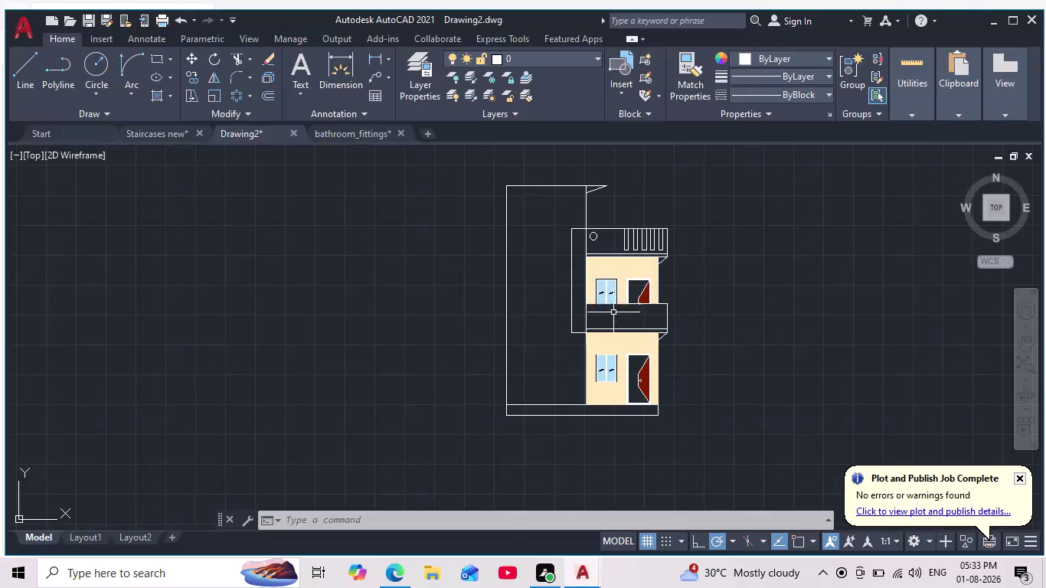
Pan and zoom around the elevation to focus on the first-floor balcony slab.
scroll(up, 3)
scroll(down, 3)
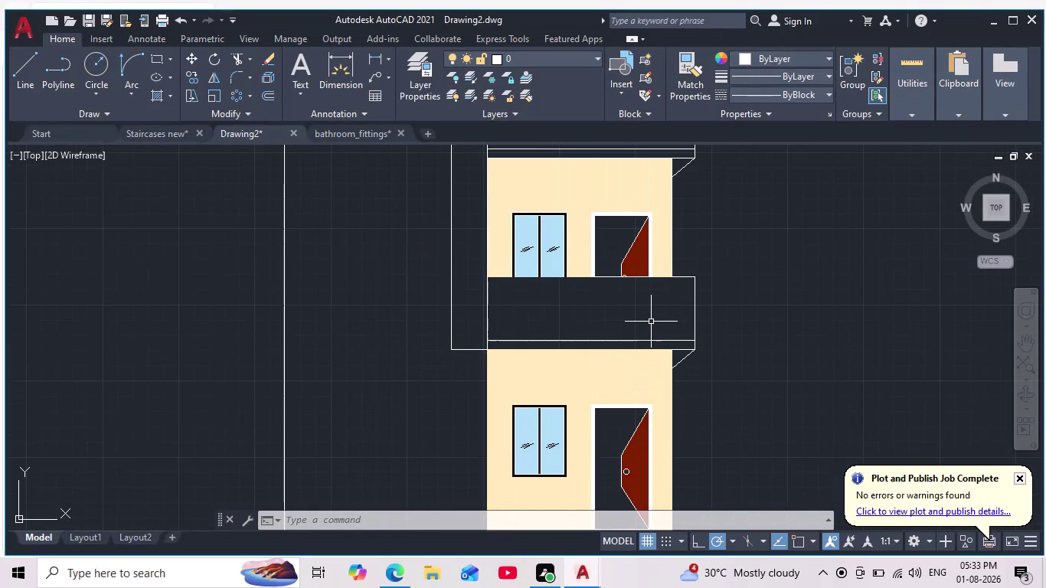
scroll(down, 3)
scroll(up, 3)
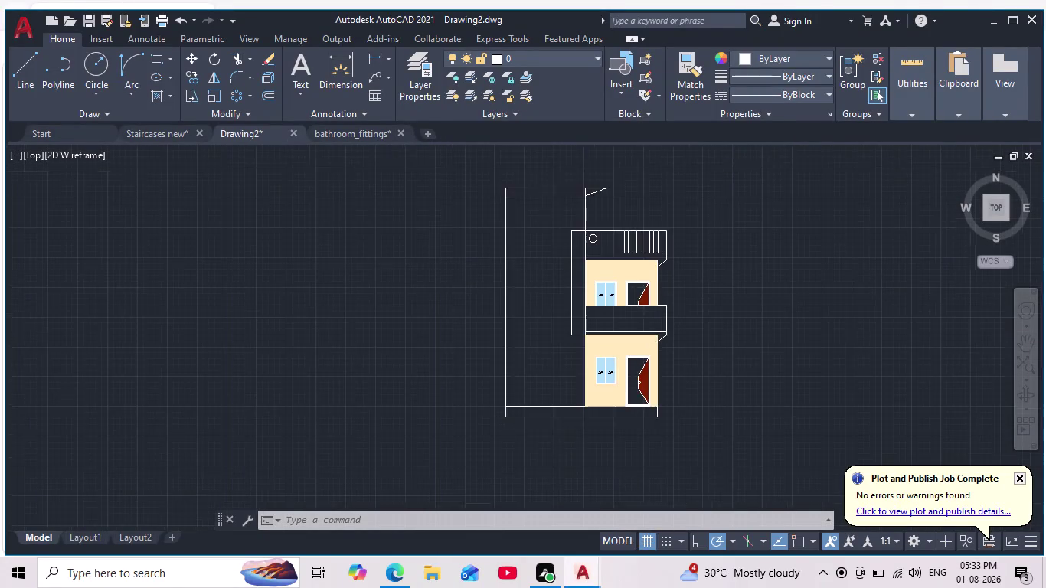
scroll(up, 3)
middle_drag(646, 322, 646, 338)
scroll(down, 3)
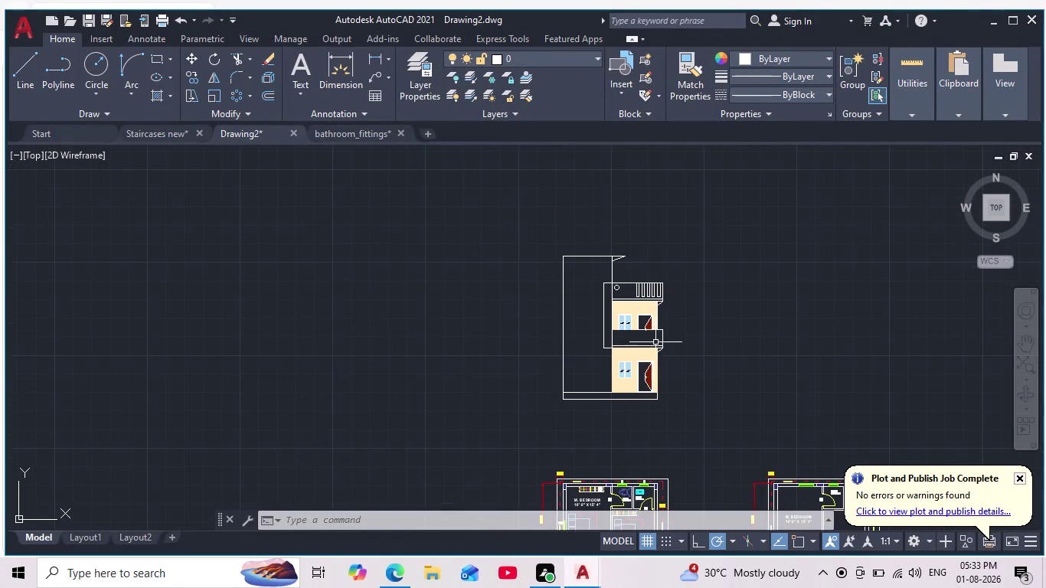
scroll(up, 3)
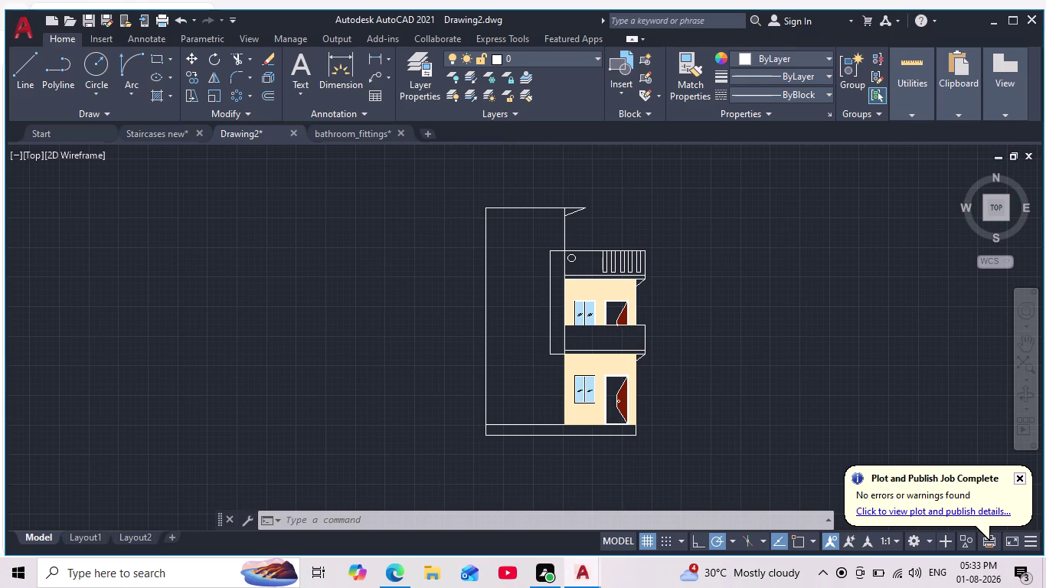
scroll(down, 3)
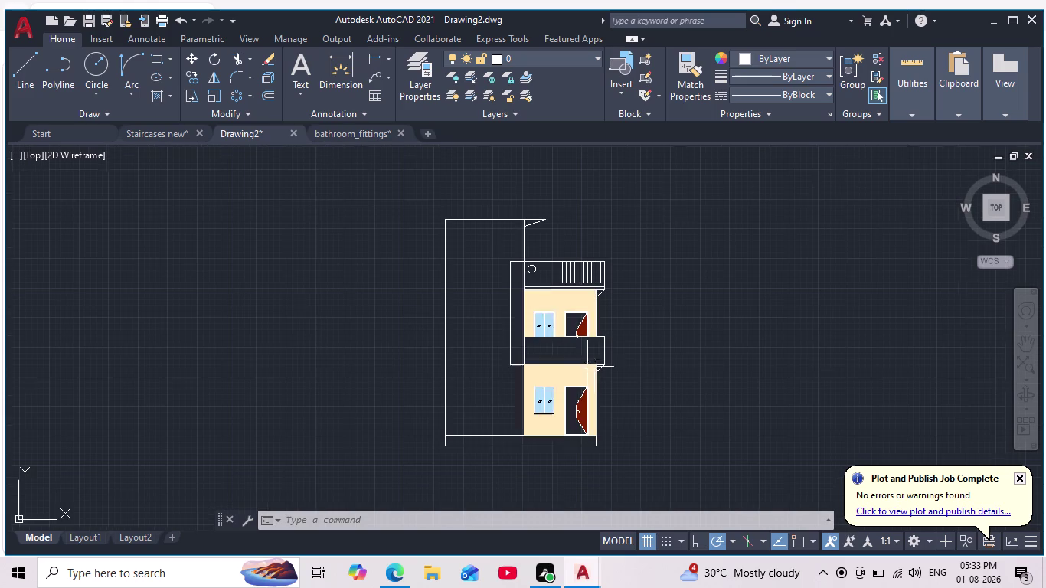
scroll(up, 3)
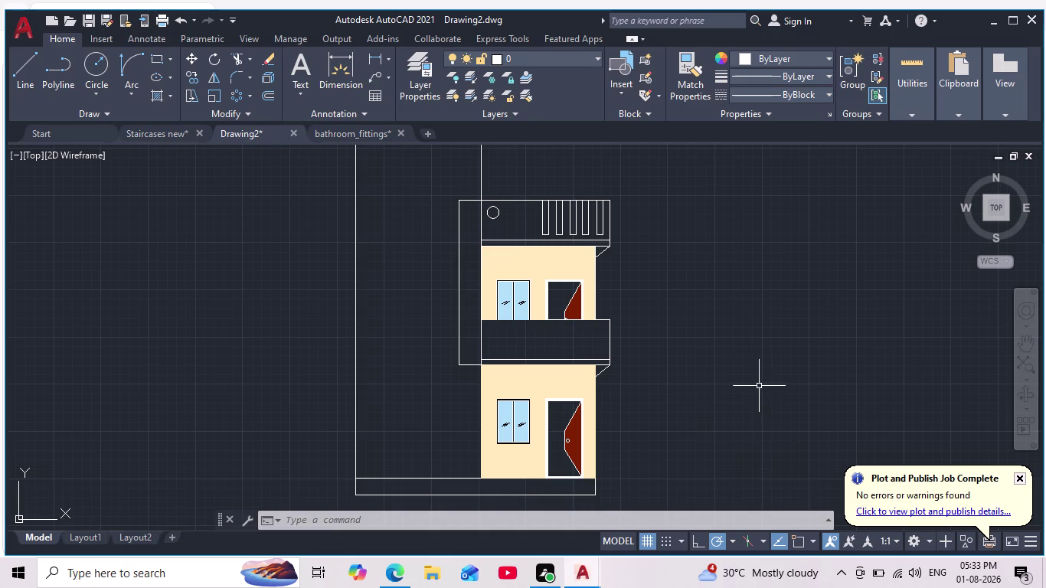
scroll(up, 3)
scroll(down, 3)
scroll(down, 3)
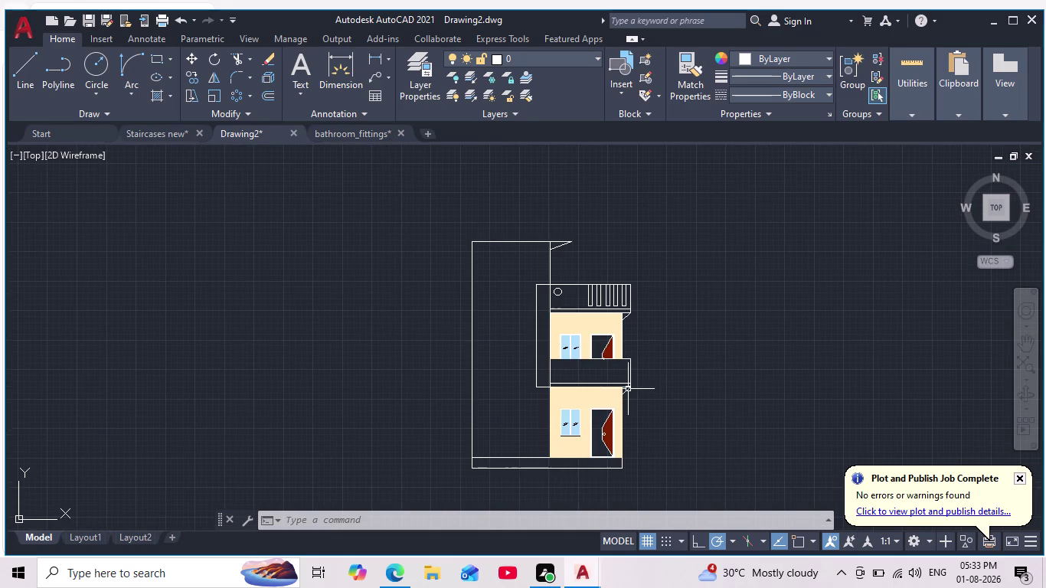
text(`)
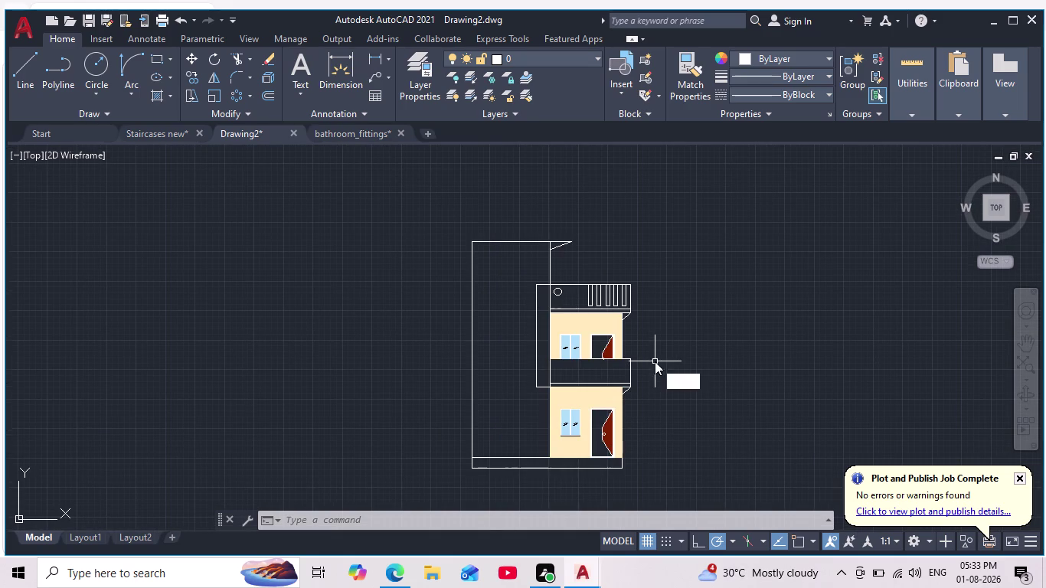
text(````)
middle_click(660, 363)
scroll(down, 3)
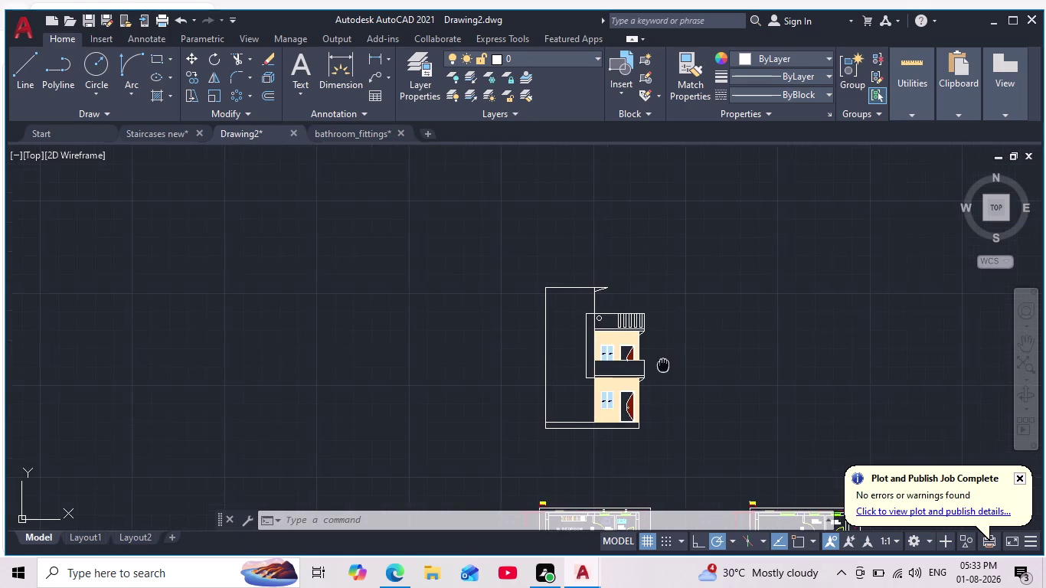
scroll(up, 3)
middle_drag(664, 373, 708, 345)
scroll(up, 3)
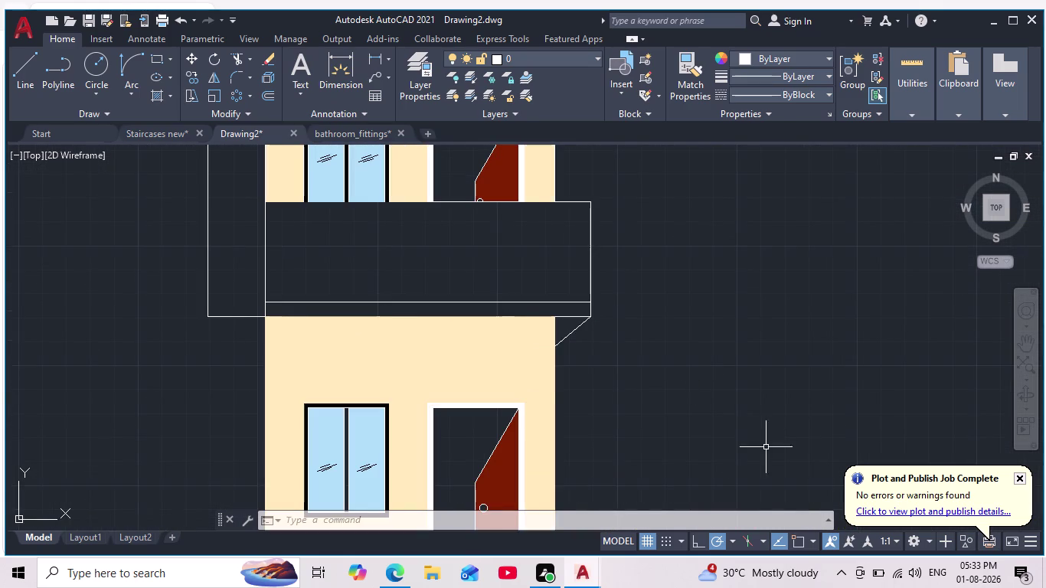
scroll(down, 3)
middle_drag(682, 352, 703, 403)
scroll(up, 3)
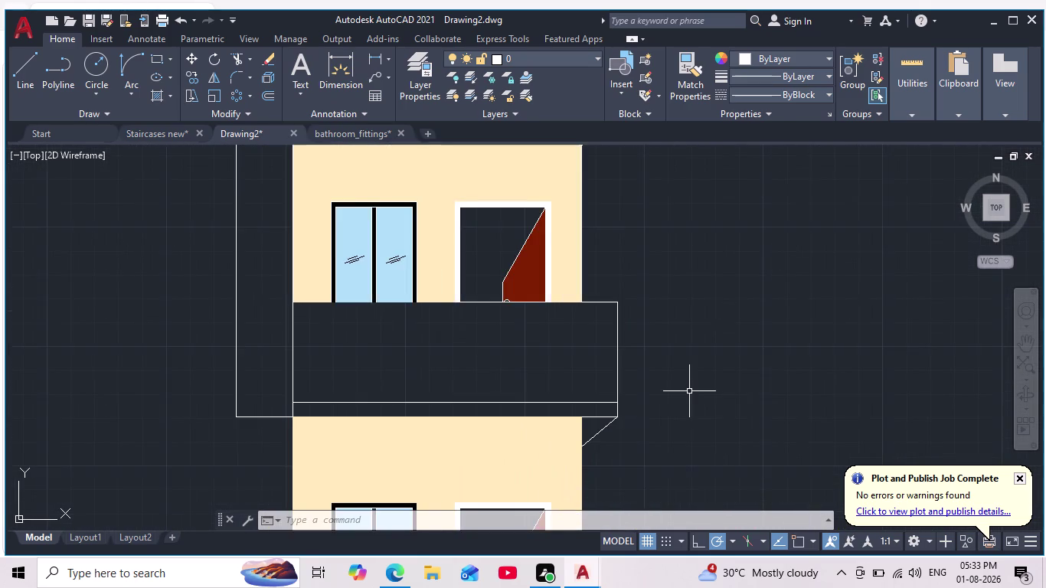
middle_drag(693, 391, 737, 395)
scroll(down, 3)
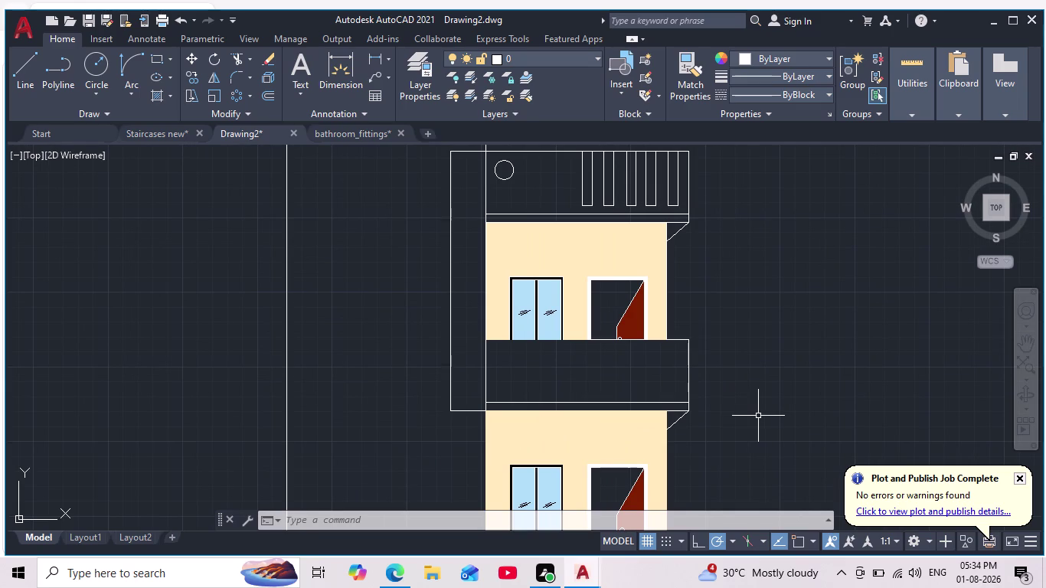
scroll(down, 3)
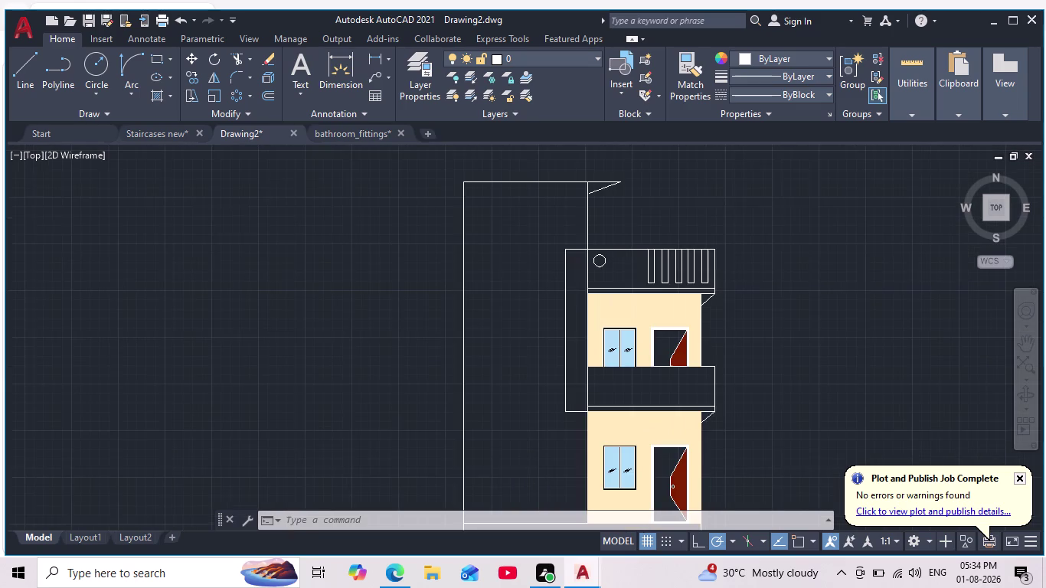
scroll(up, 3)
middle_click(736, 382)
scroll(down, 3)
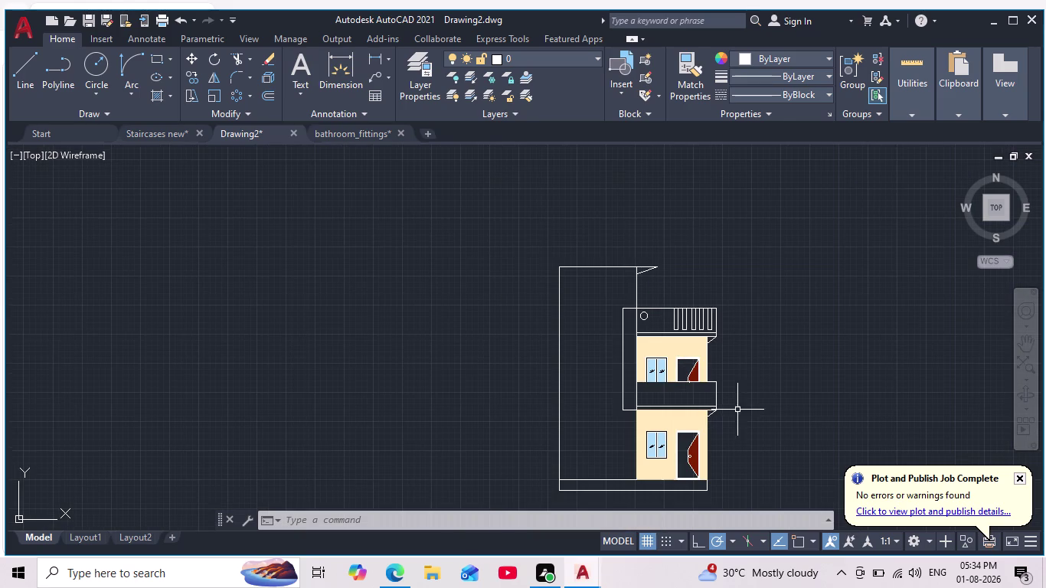
scroll(up, 3)
scroll(down, 3)
scroll(up, 3)
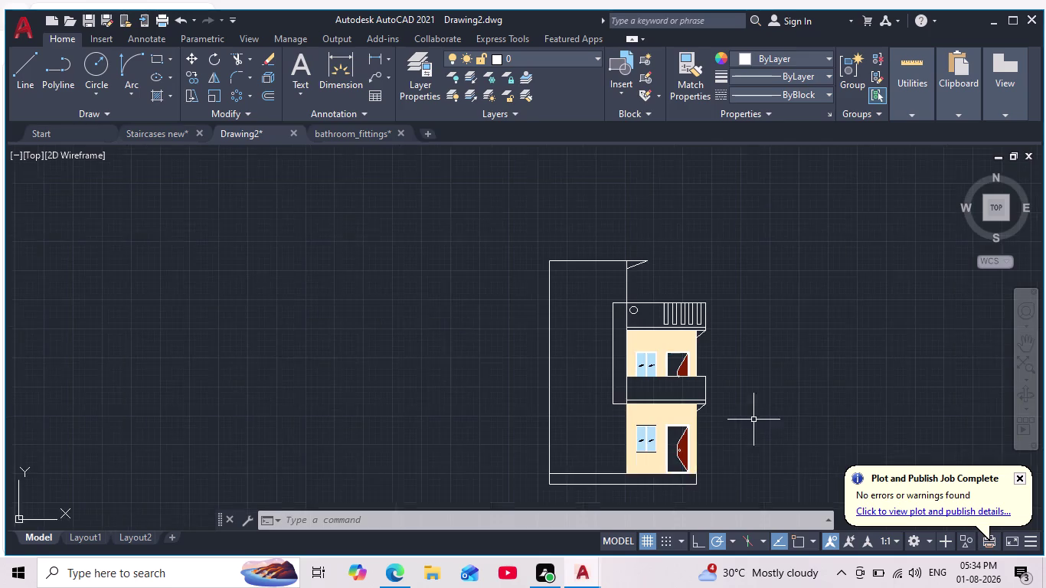
middle_drag(751, 418, 727, 368)
scroll(up, 3)
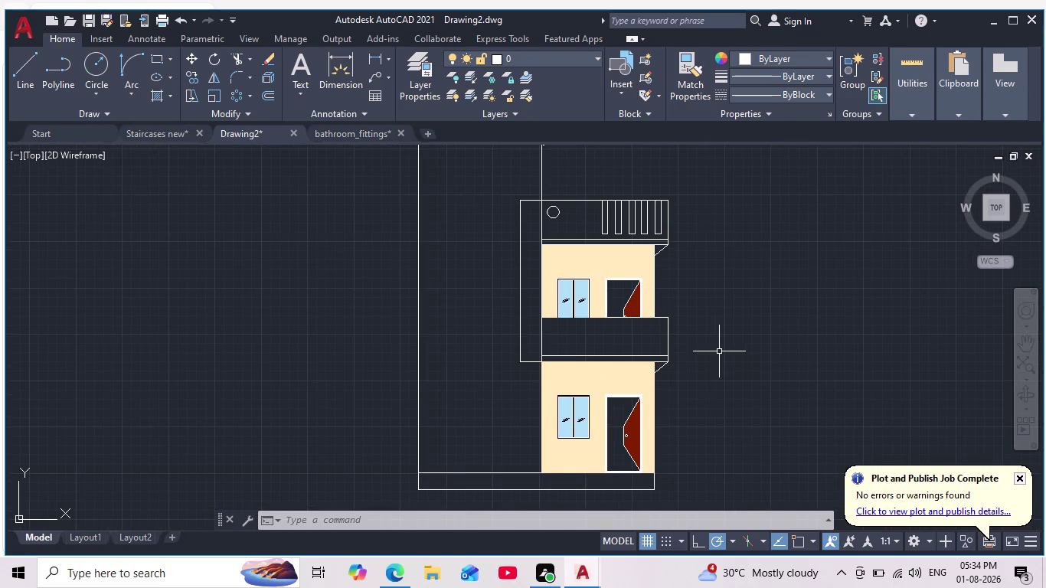
Start a solid hatch and try light green, then light blue 173,221,247 as its colour.
key(h)
key(Return)
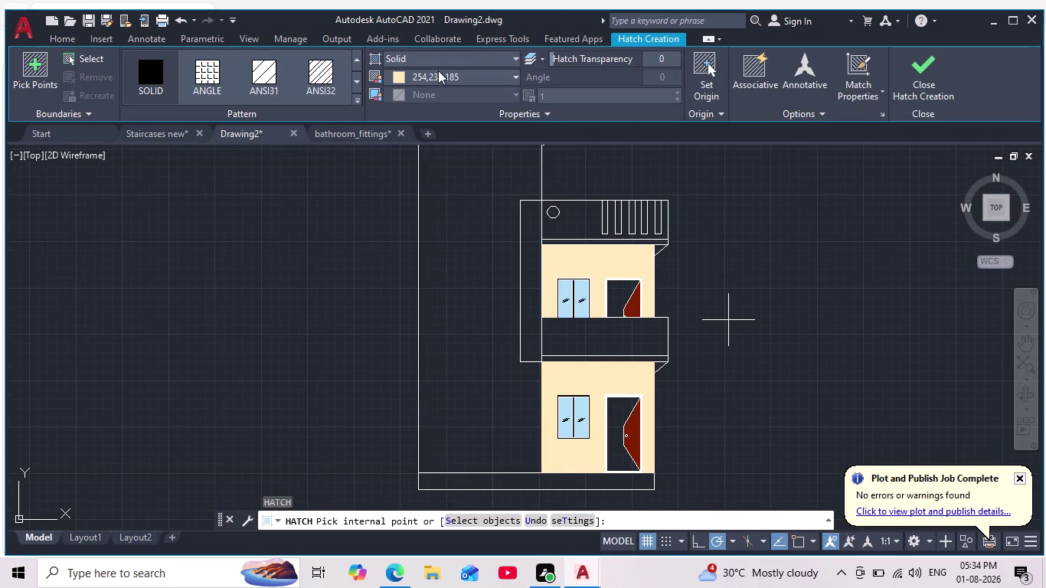
click(406, 79)
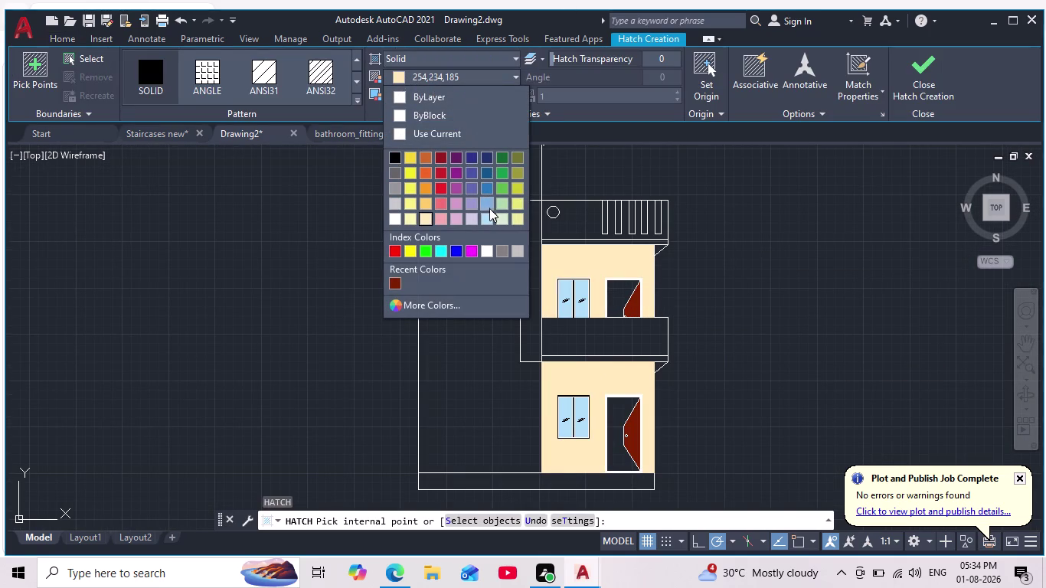
click(501, 204)
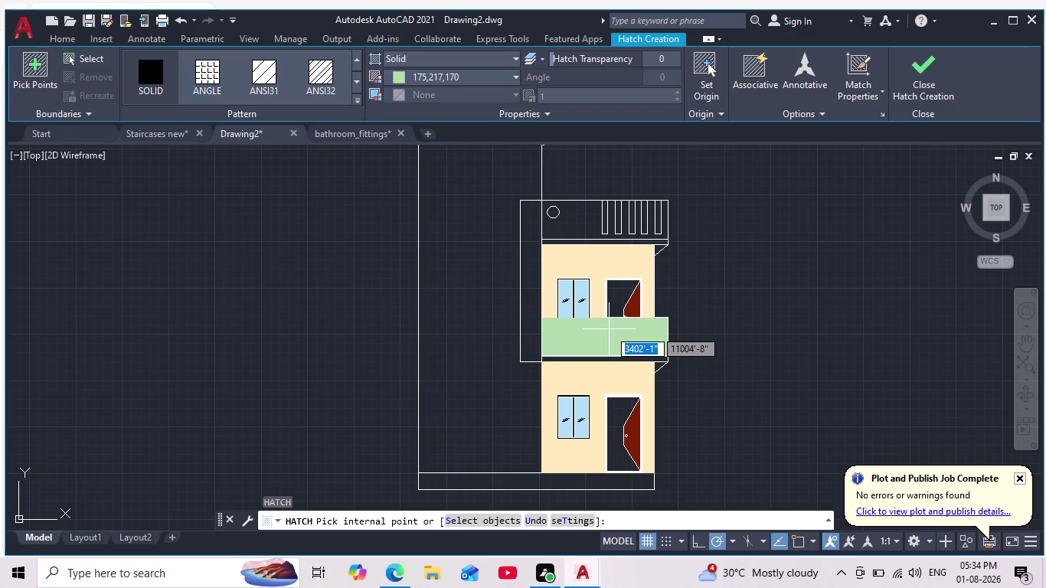
click(398, 76)
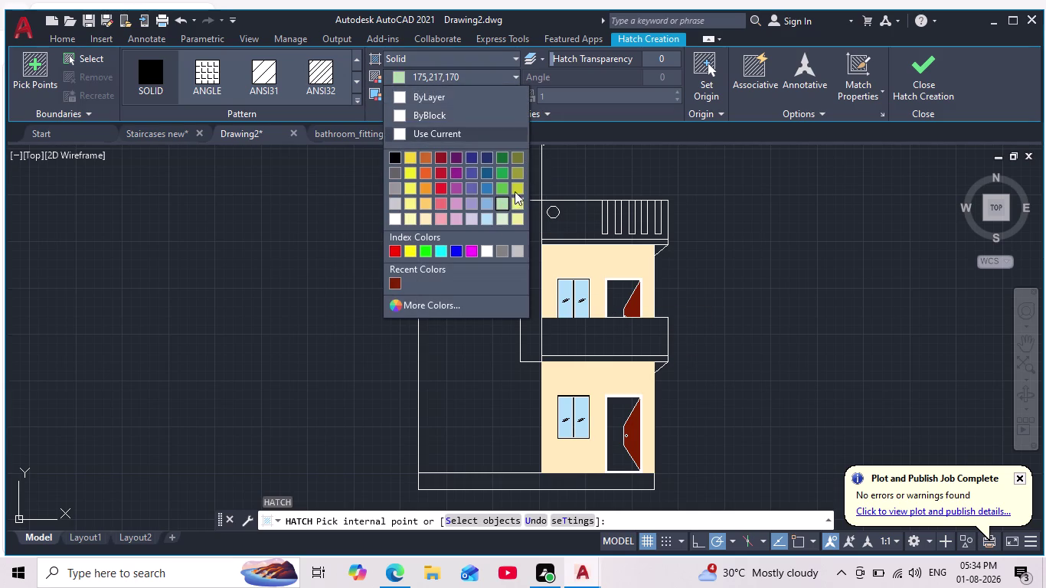
click(488, 221)
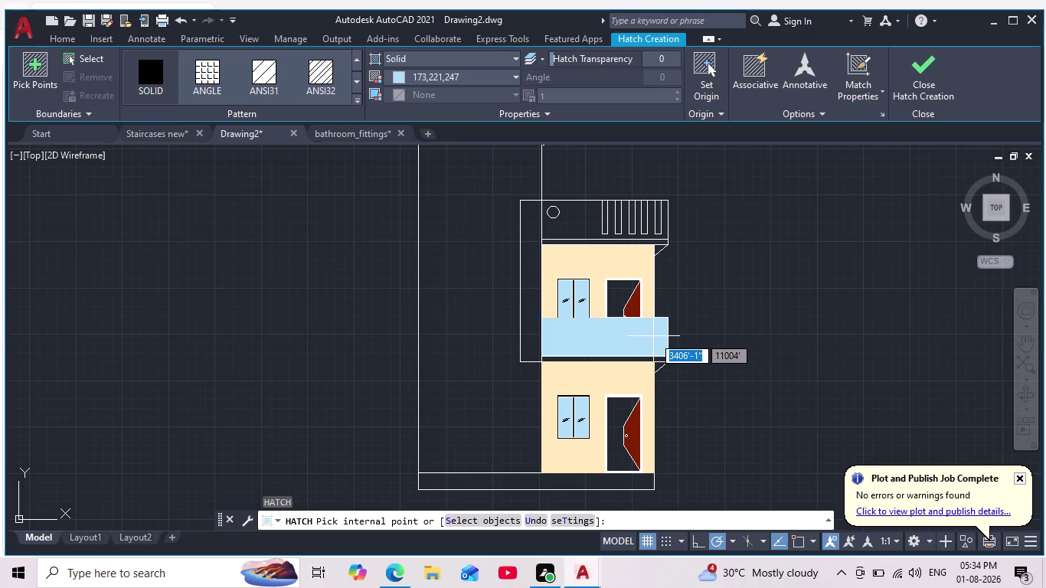
scroll(up, 3)
scroll(down, 3)
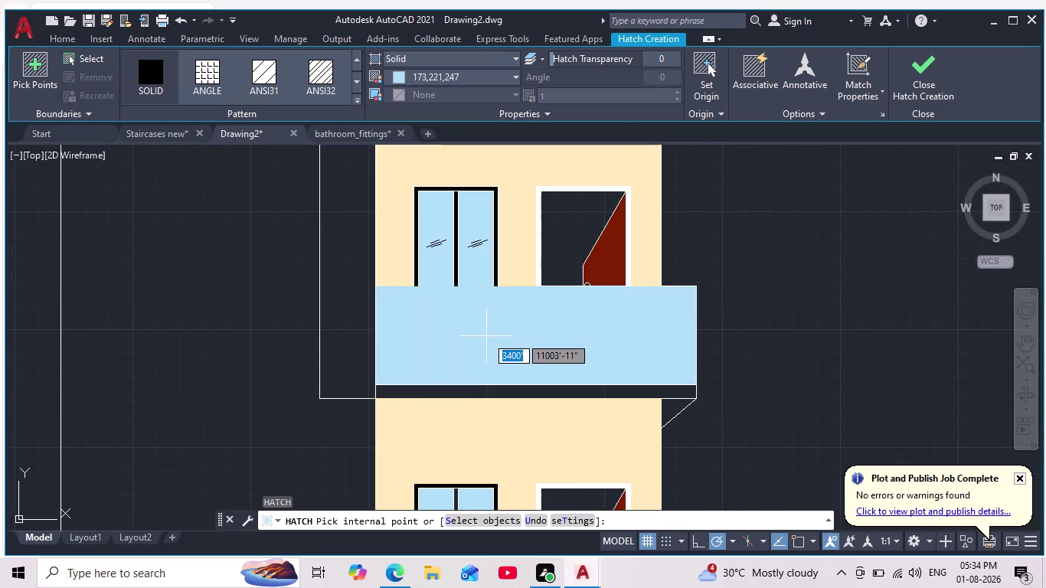
scroll(down, 3)
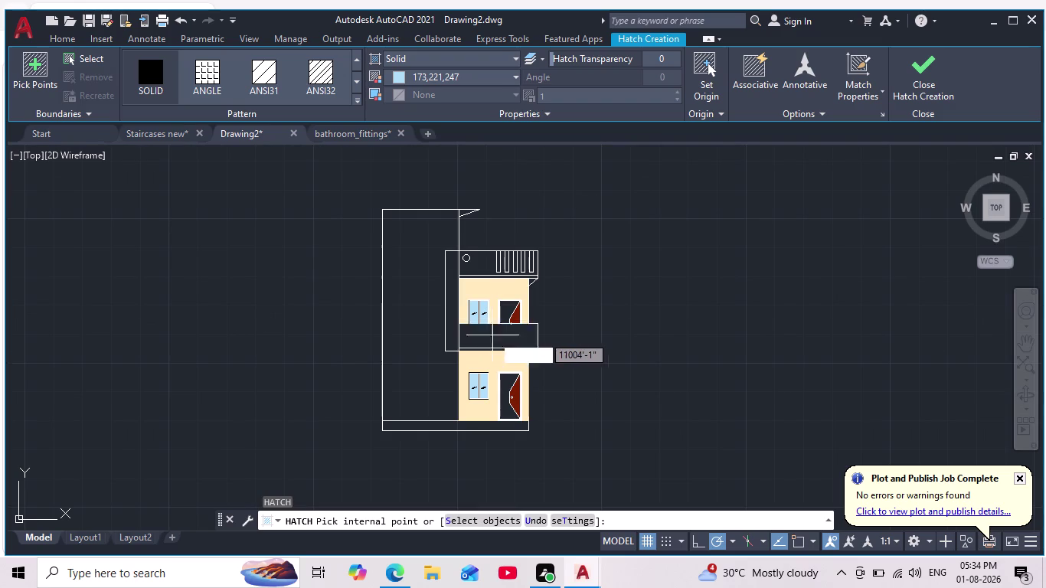
scroll(up, 3)
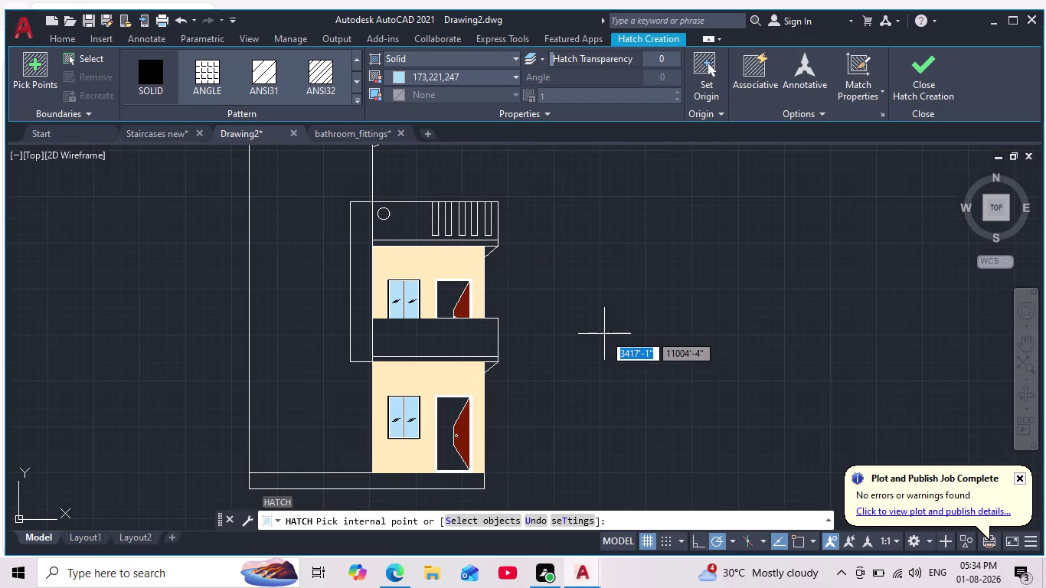
scroll(down, 3)
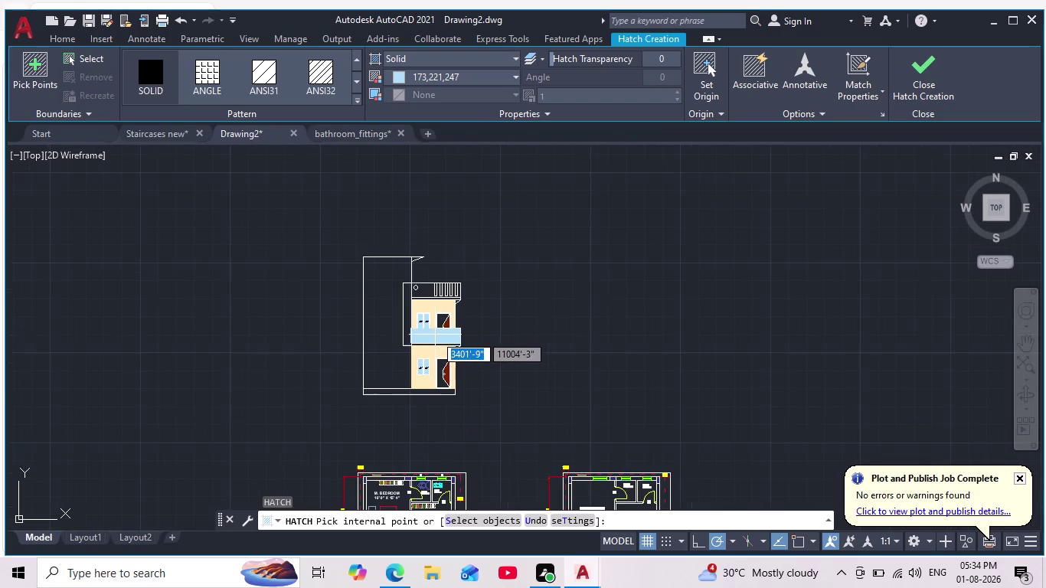
scroll(up, 3)
scroll(down, 3)
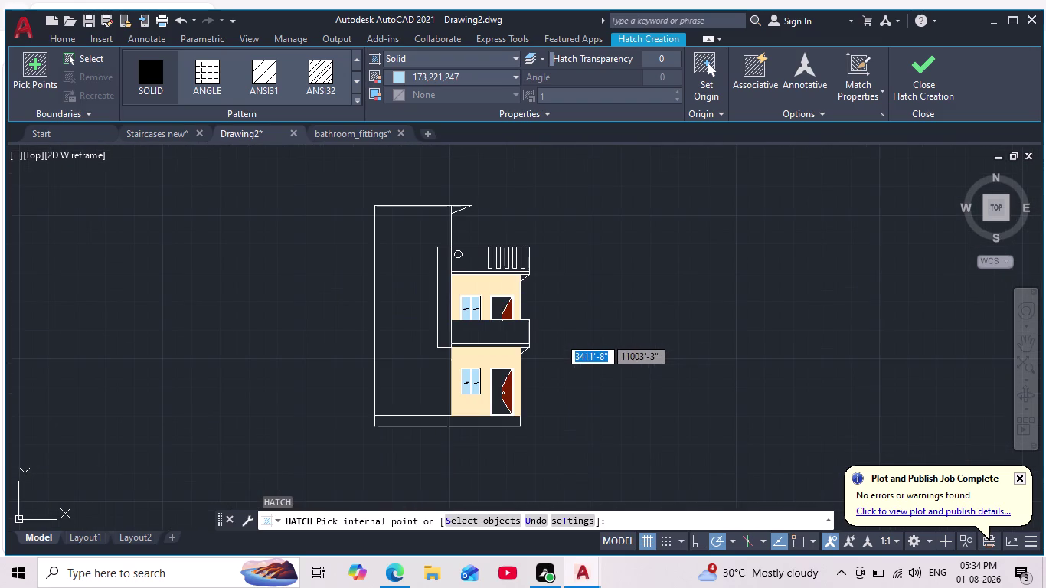
middle_drag(559, 337, 589, 393)
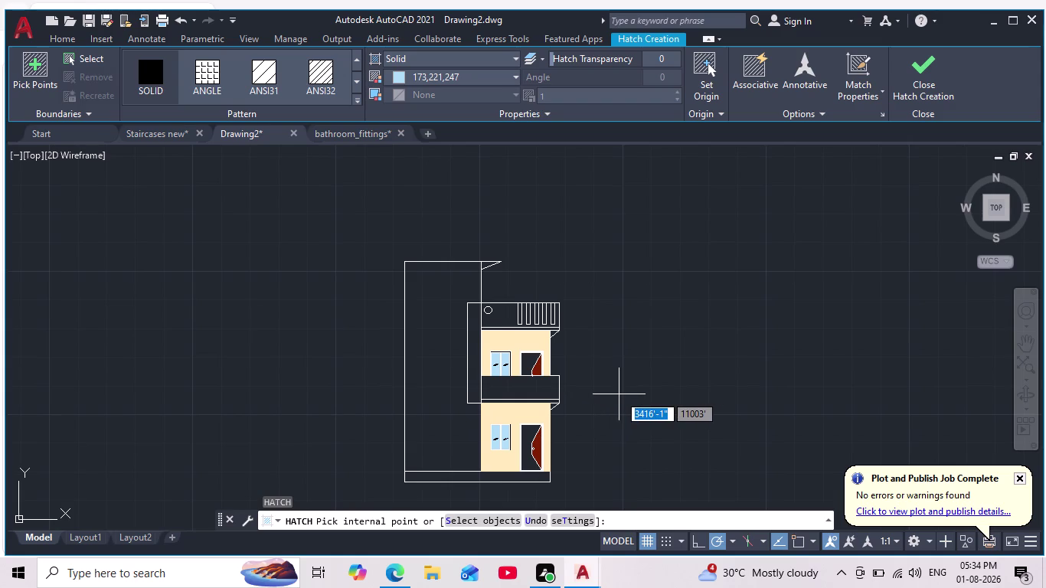
Cancel the pending light-blue hatch before anything is filled.
key(Escape)
scroll(up, 3)
scroll(down, 3)
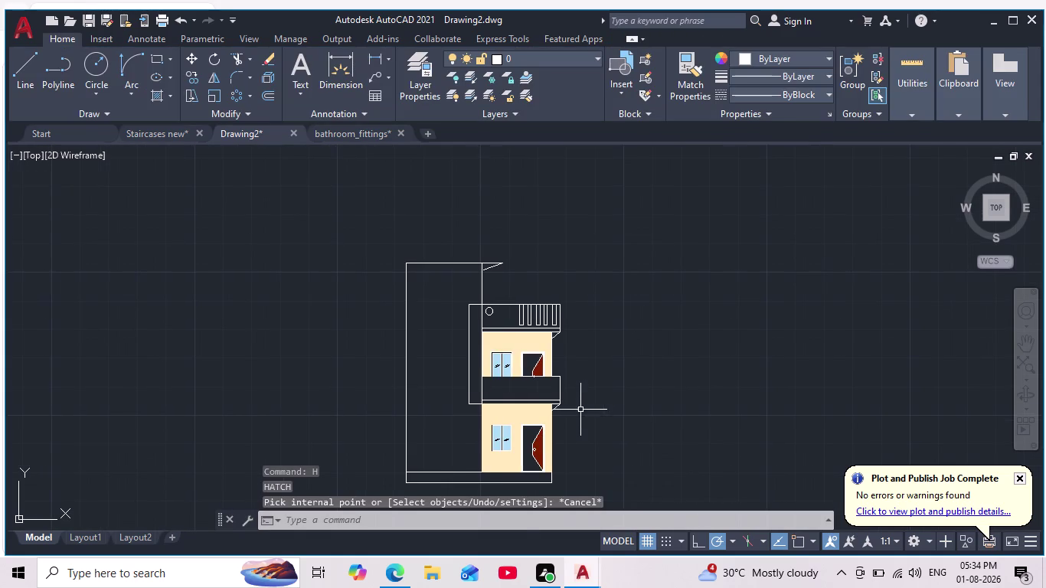
scroll(up, 3)
Restart the hatch and set its colour to light grey 199,200,202.
key(h)
key(Return)
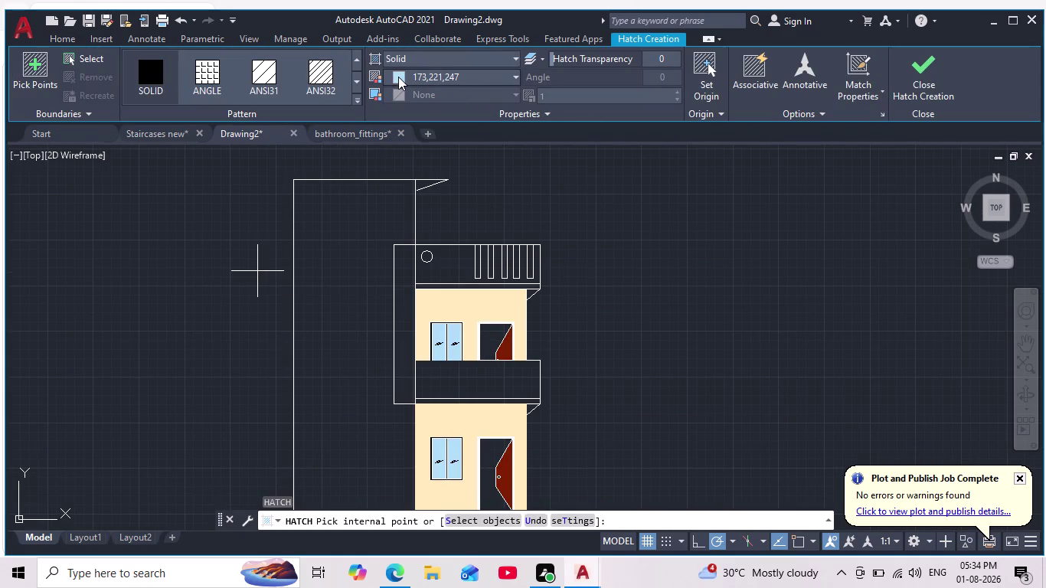
click(399, 77)
click(499, 247)
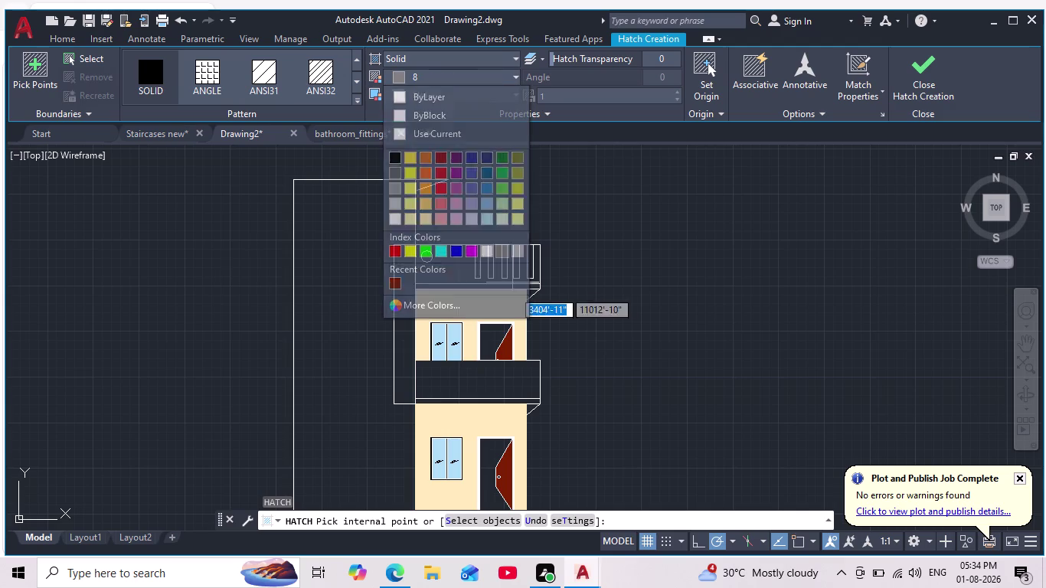
scroll(down, 3)
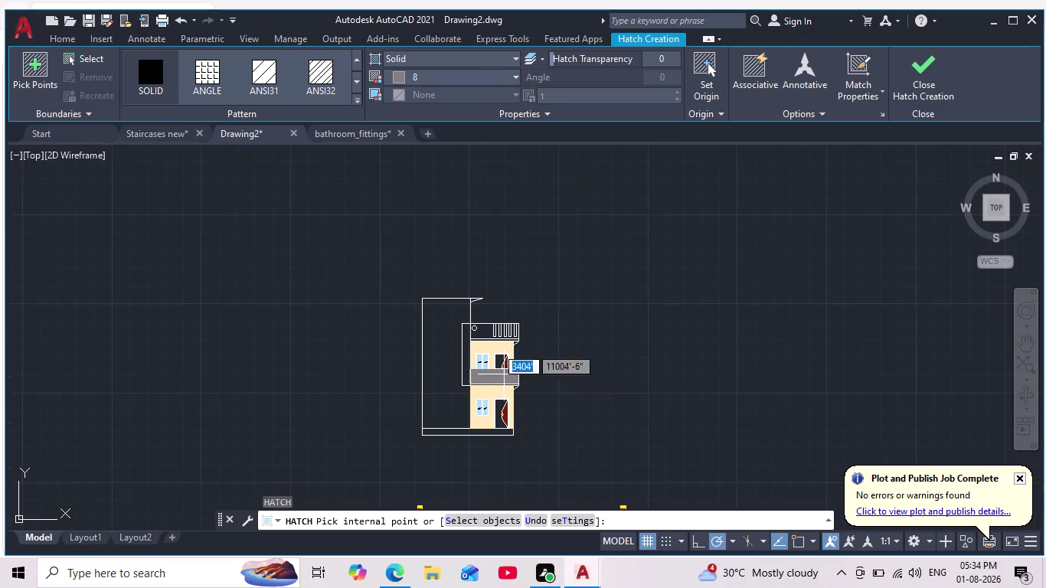
click(404, 71)
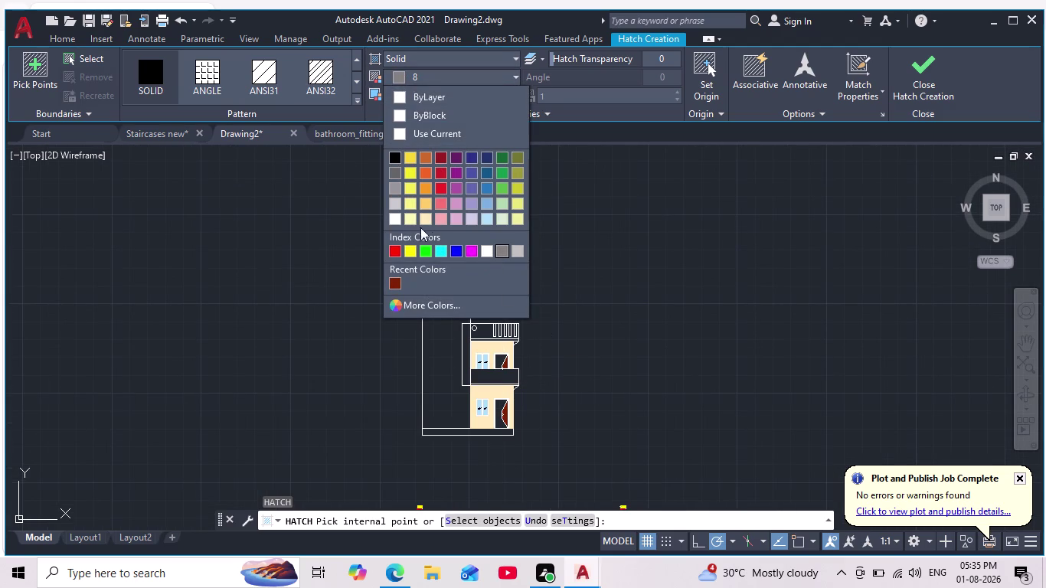
click(390, 200)
scroll(up, 3)
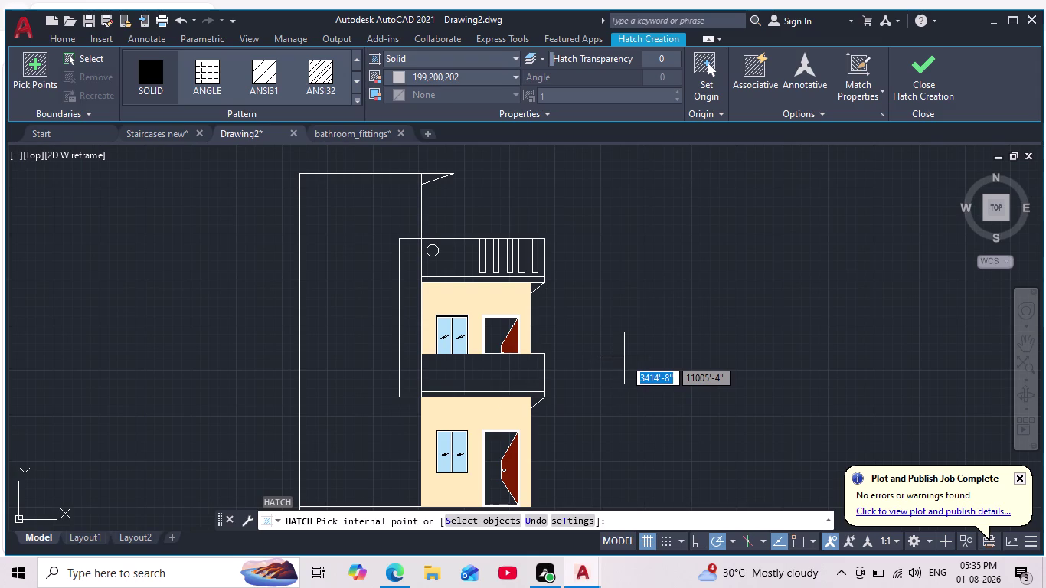
scroll(down, 3)
Cancel the grey hatch without filling anything and shift the view.
key(Escape)
key(Escape)
scroll(up, 3)
middle_drag(600, 380, 617, 384)
scroll(up, 3)
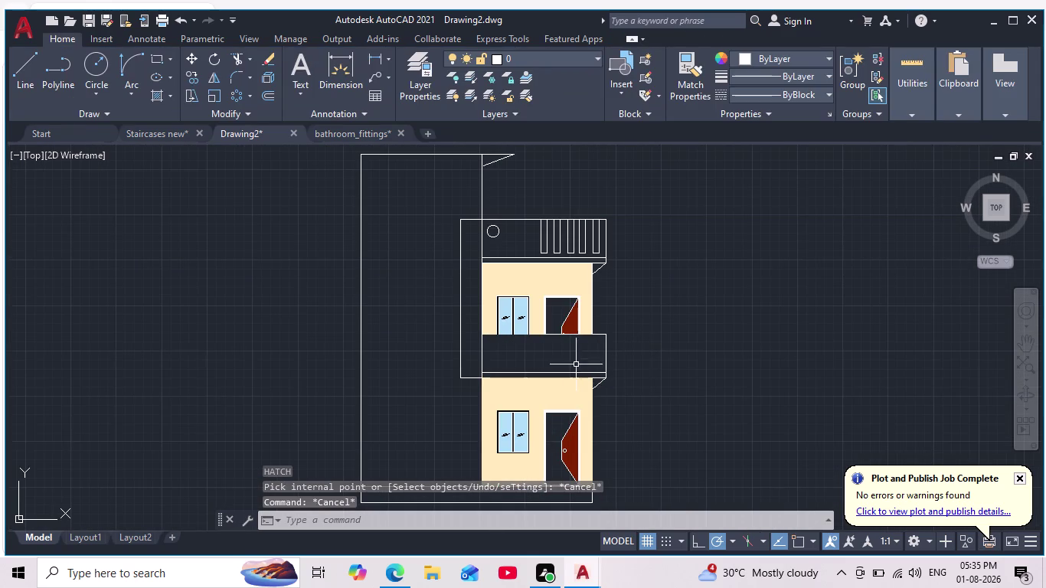
scroll(up, 3)
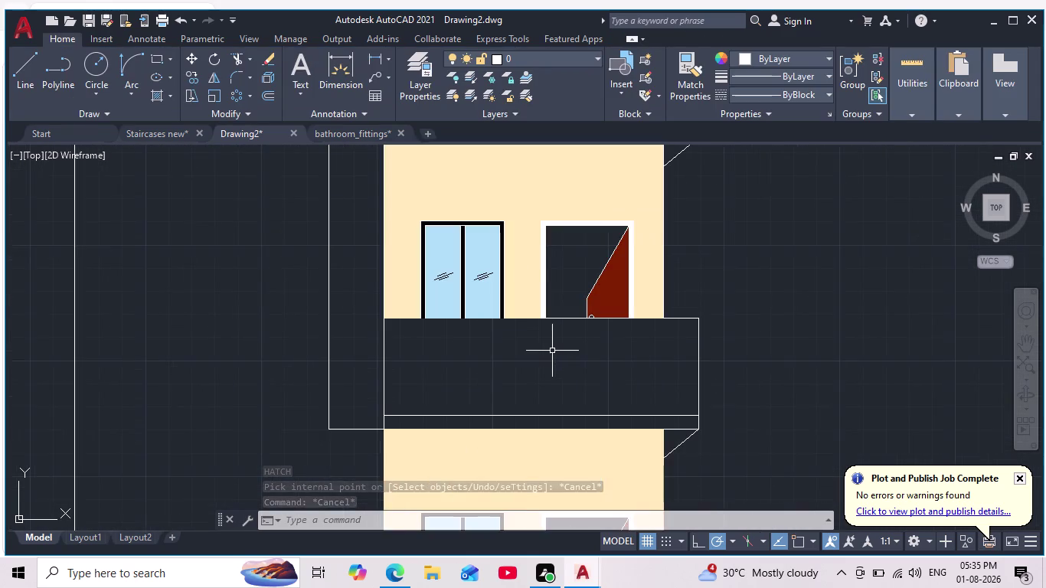
scroll(down, 3)
Zoom in on the balcony slab with the mouse wheel.
scroll(down, 3)
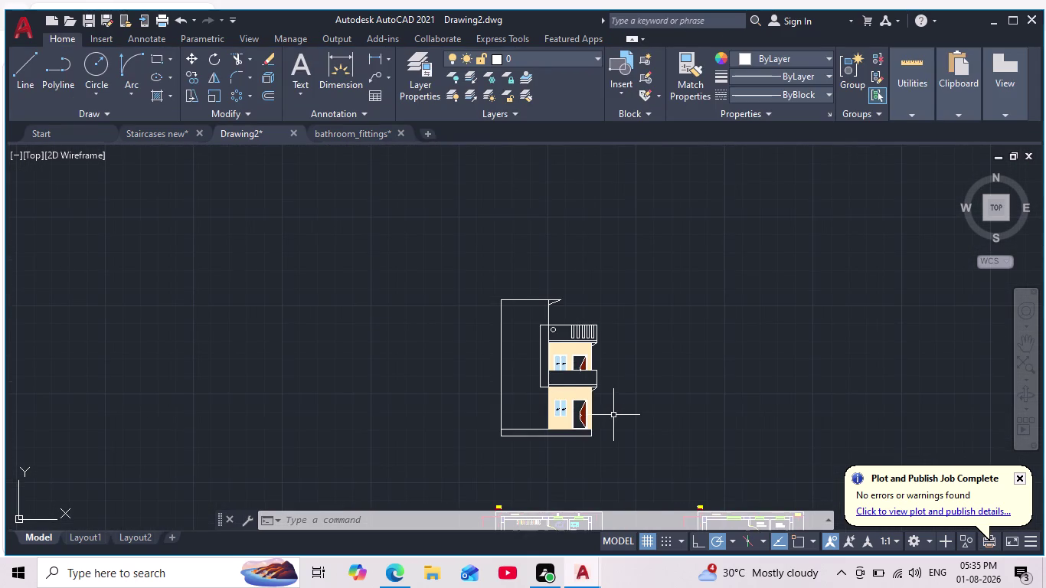
scroll(up, 3)
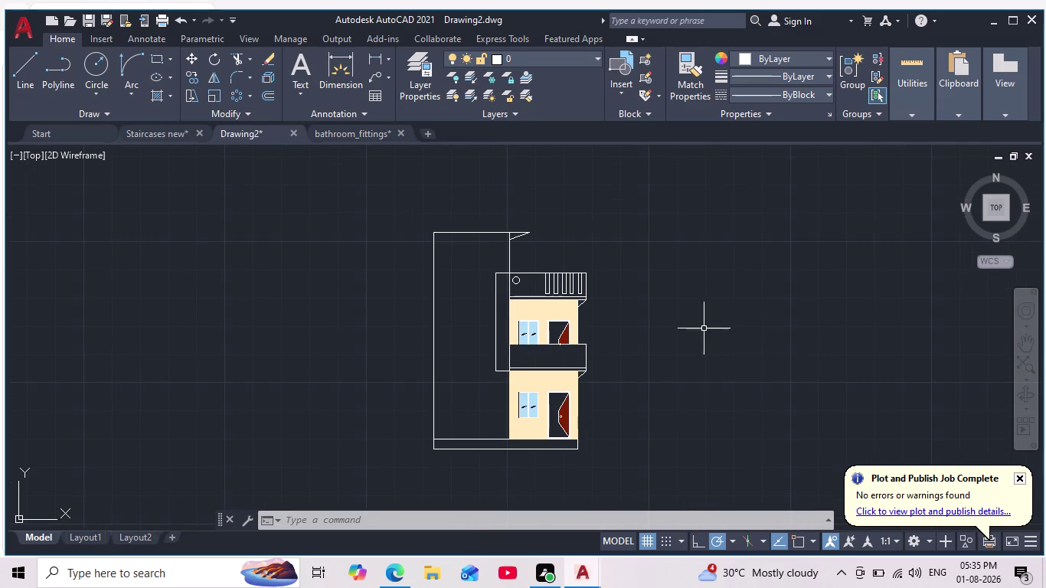
scroll(up, 3)
scroll(down, 3)
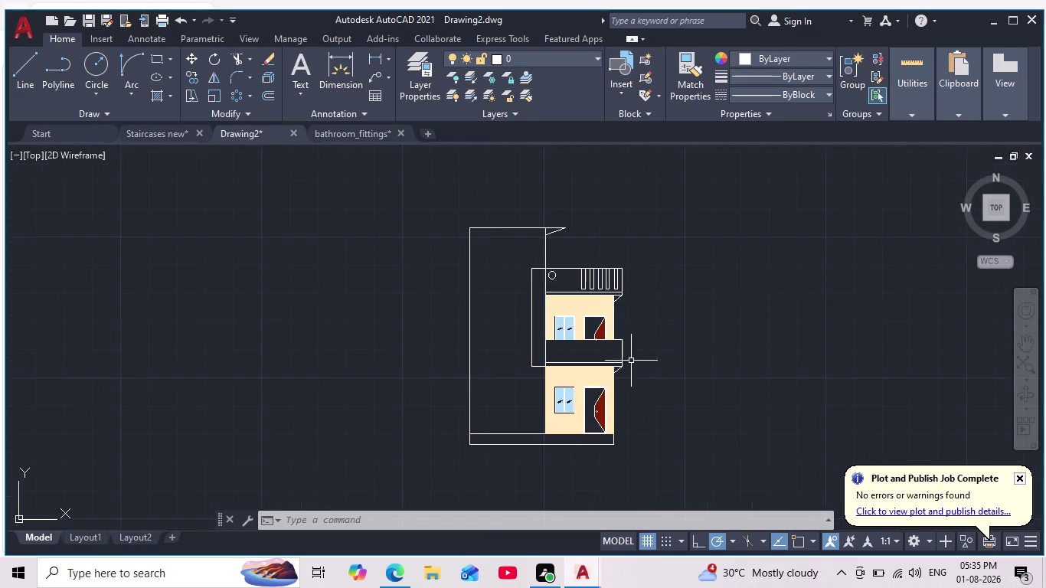
scroll(up, 3)
scroll(up, 3)
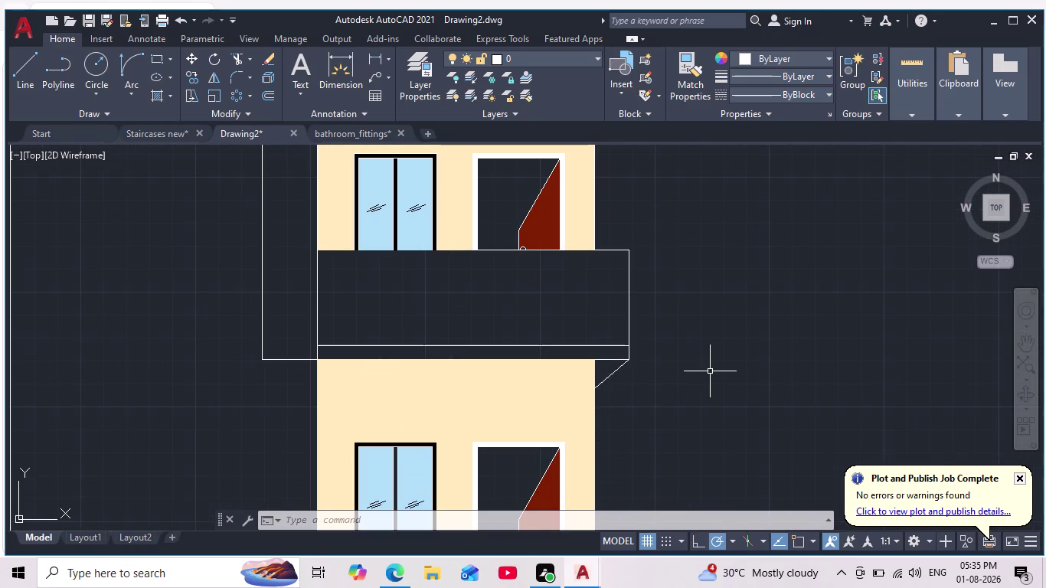
Start a new hatch with its colour set to ByLayer.
key(h)
key(Return)
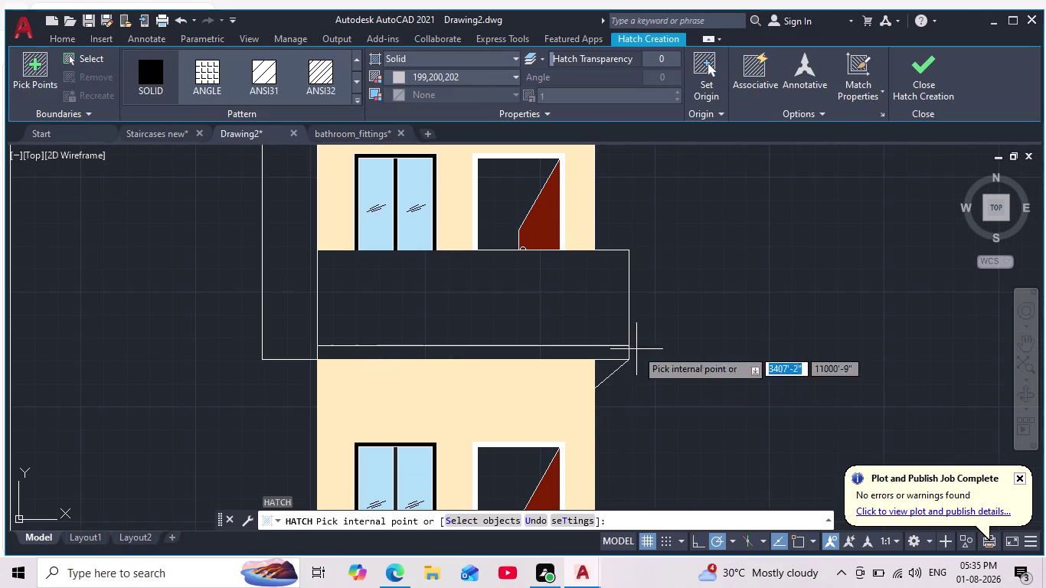
click(408, 72)
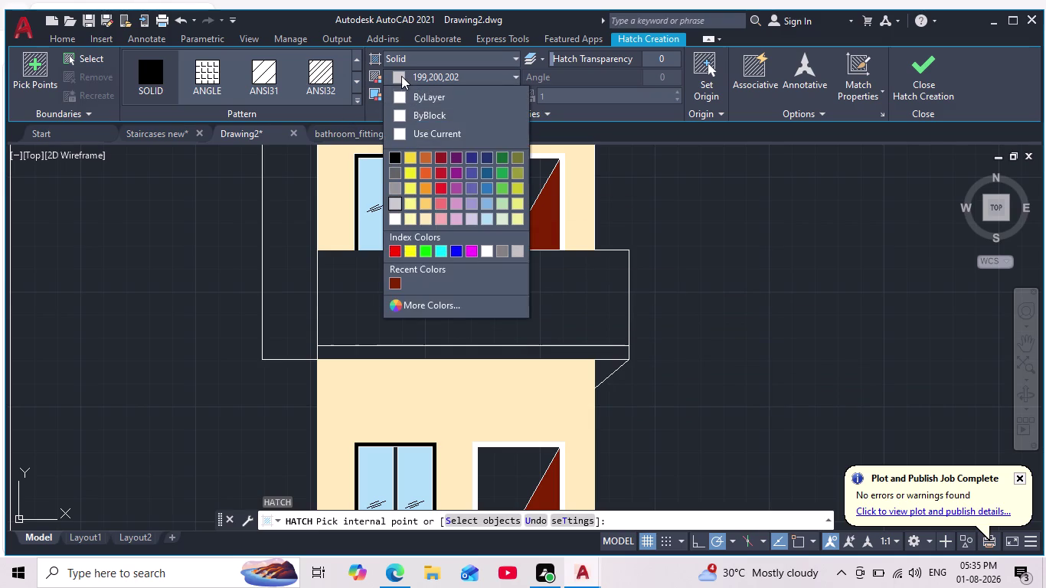
click(399, 101)
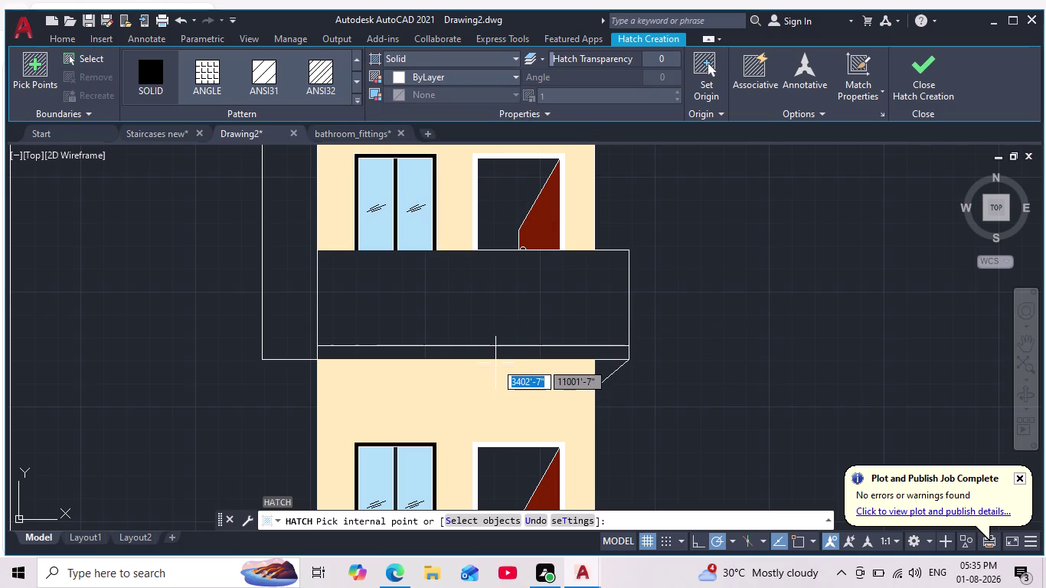
scroll(down, 3)
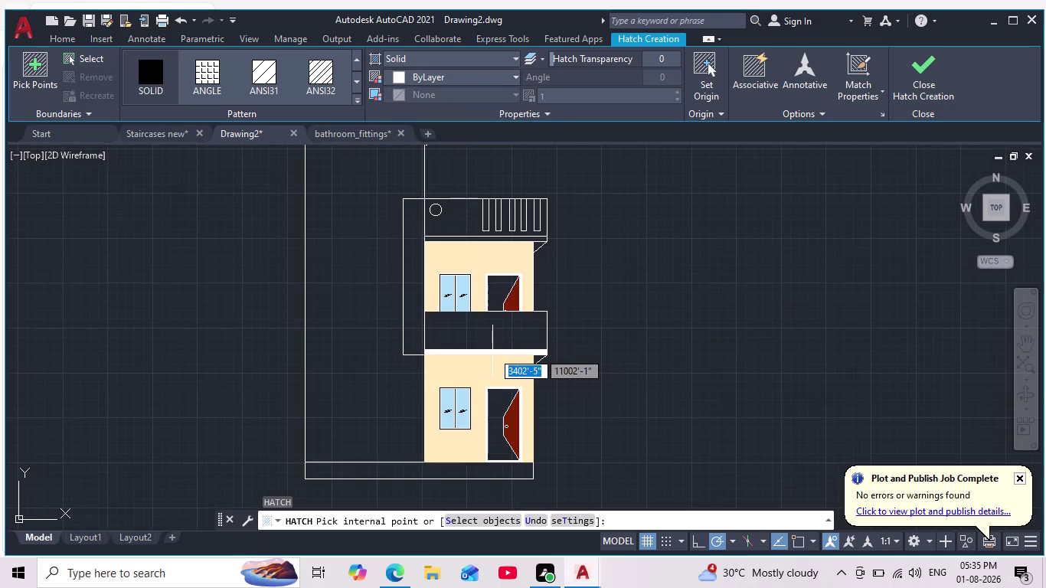
scroll(up, 3)
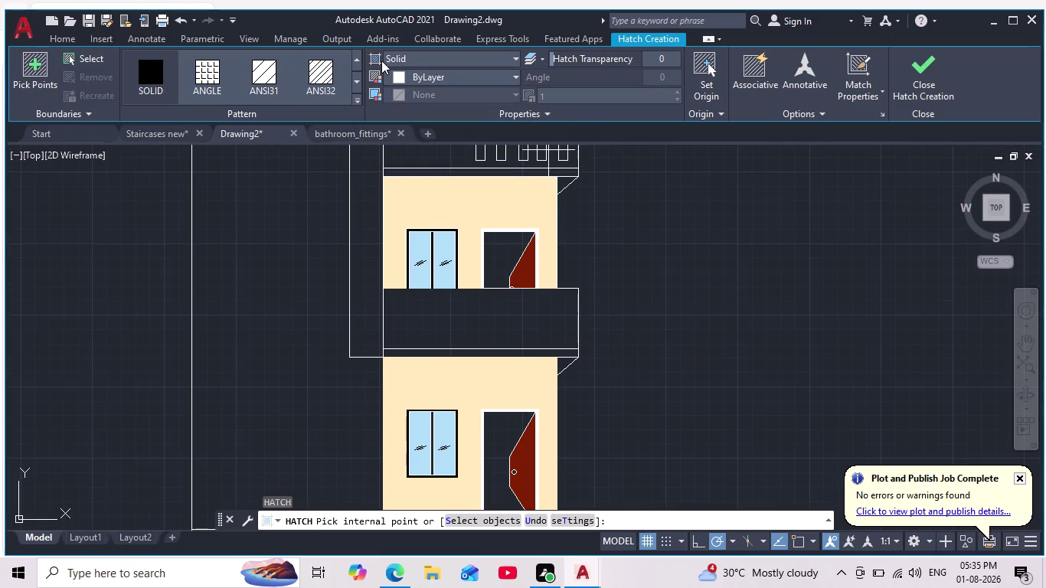
Change the hatch colour to dark red 153,27,30.
click(402, 78)
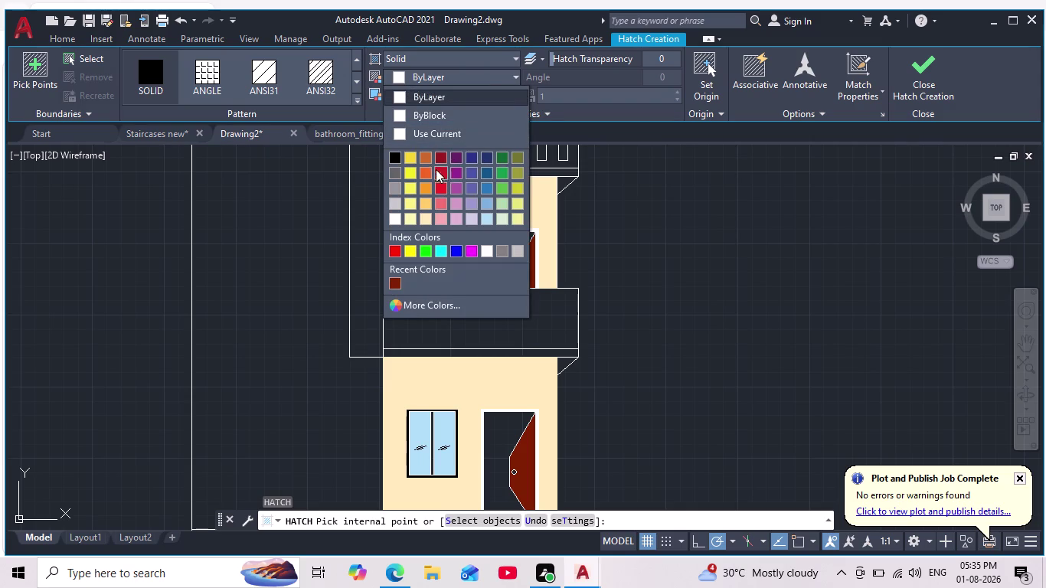
click(445, 156)
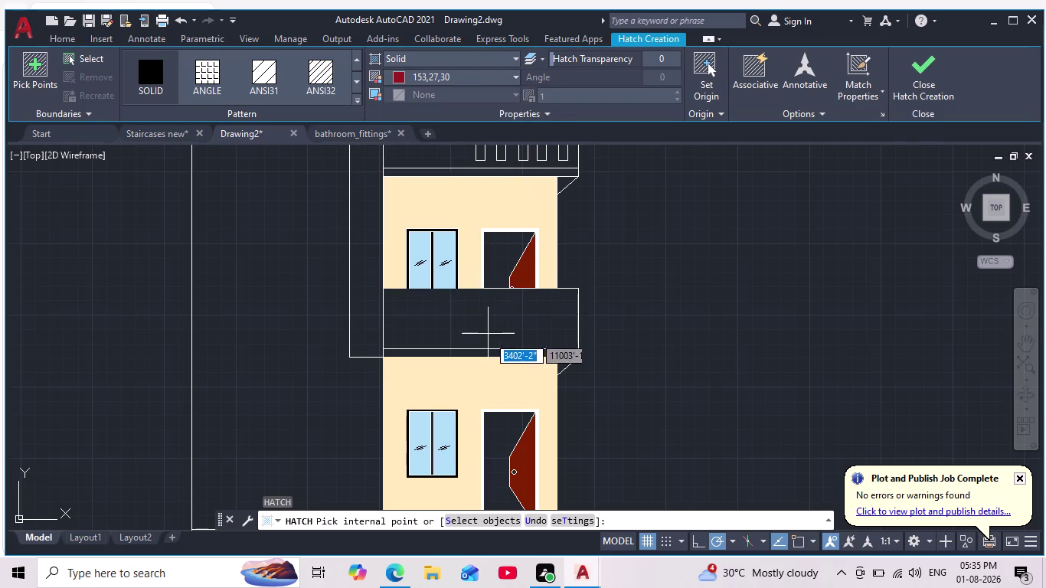
click(399, 80)
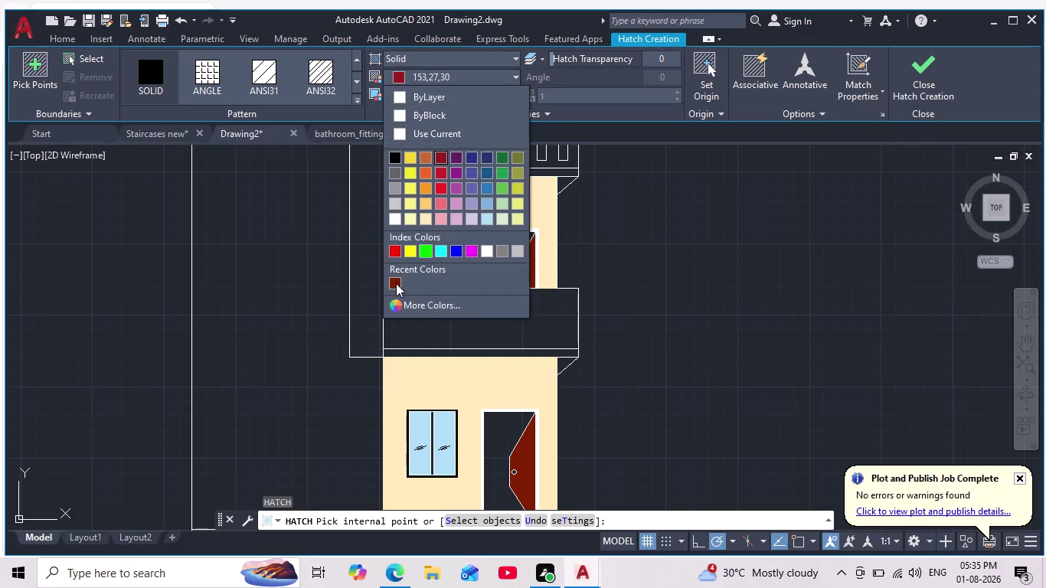
click(394, 282)
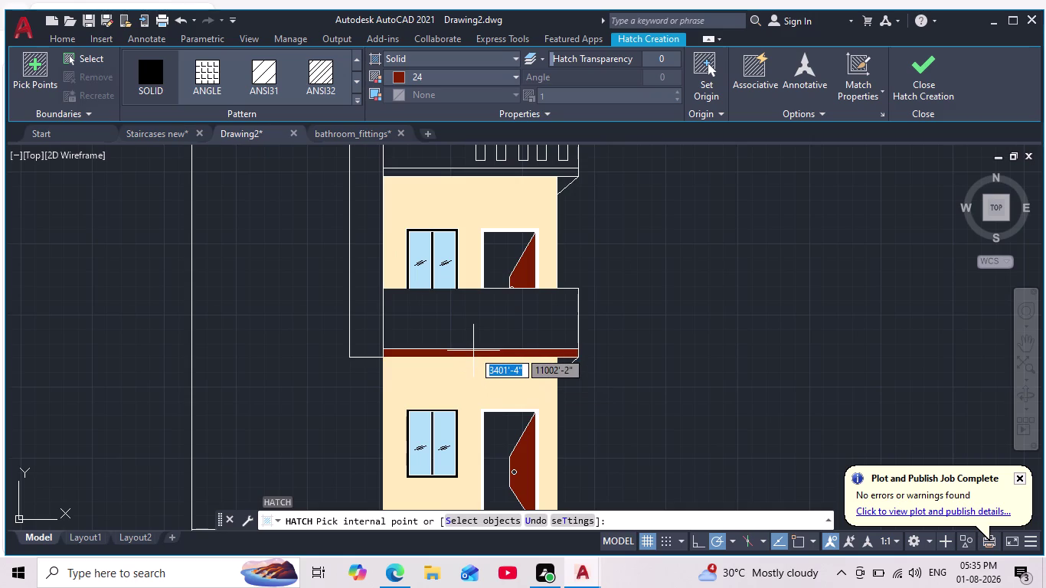
scroll(down, 3)
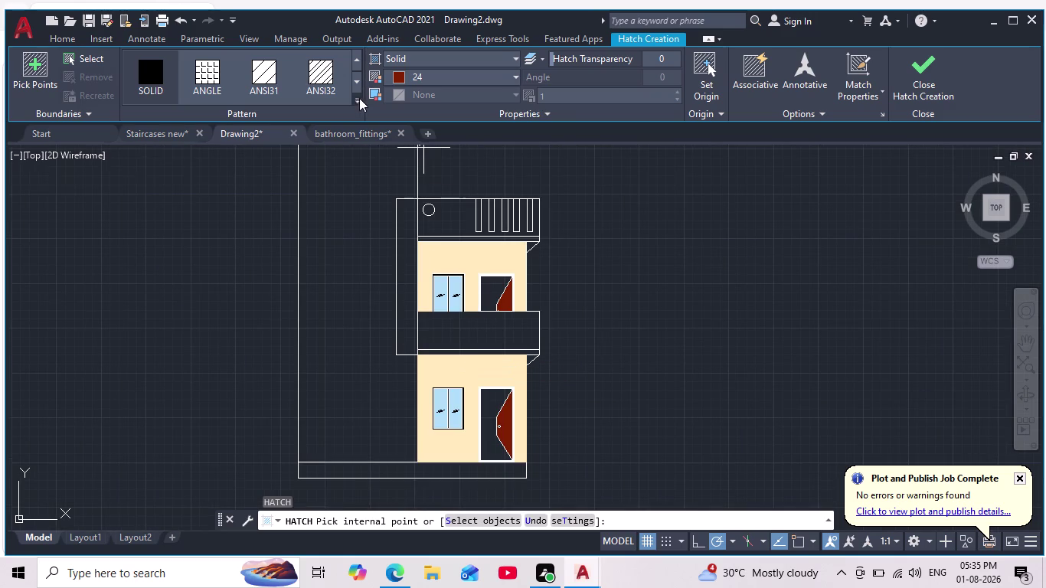
click(403, 78)
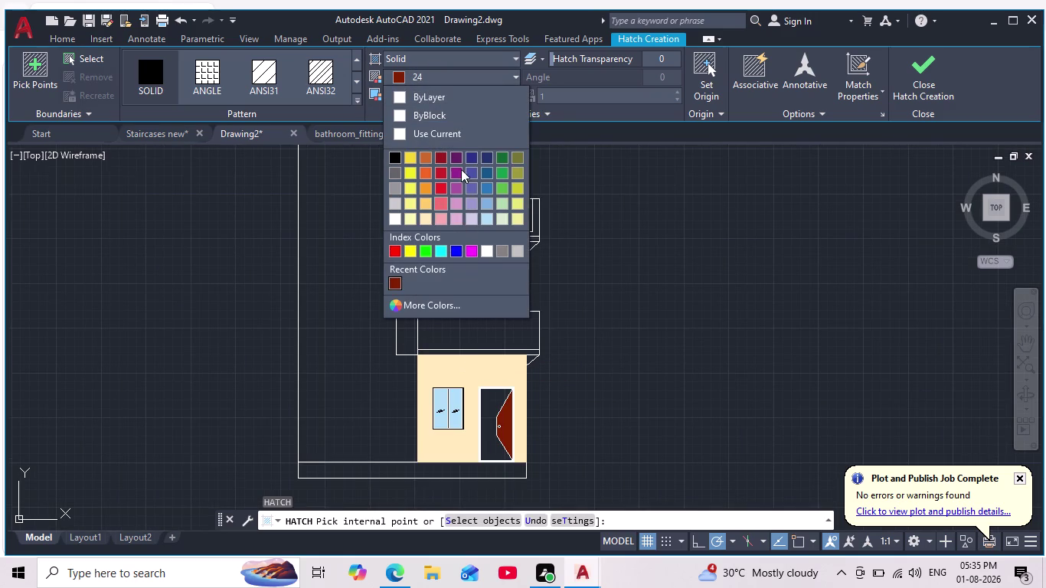
click(443, 158)
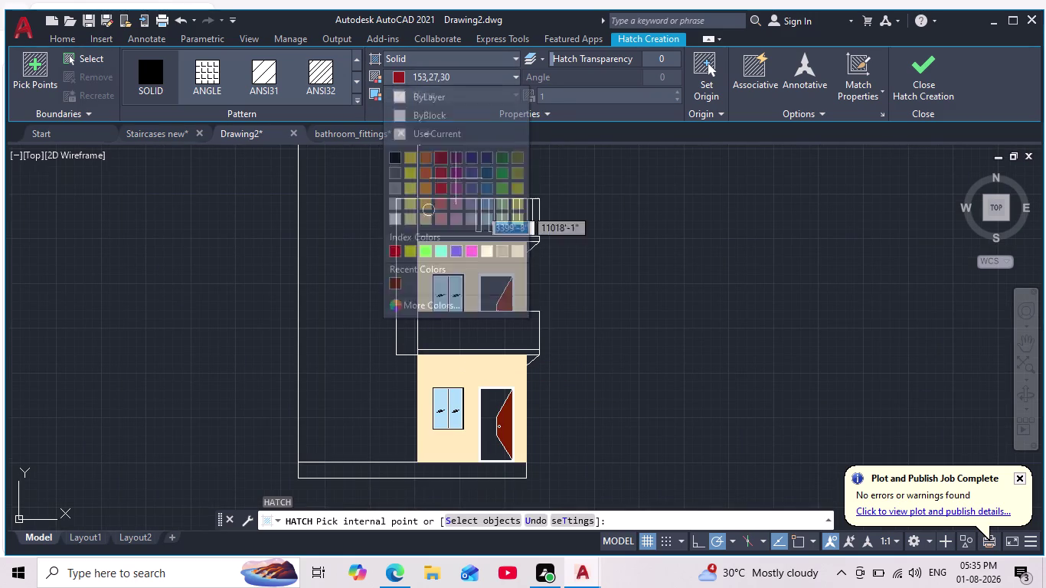
scroll(up, 3)
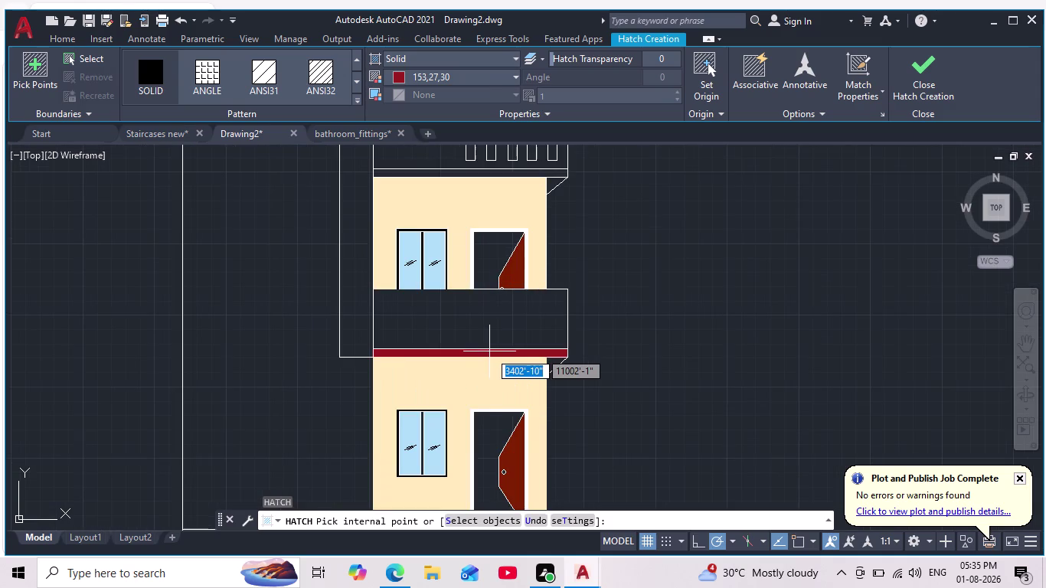
scroll(down, 3)
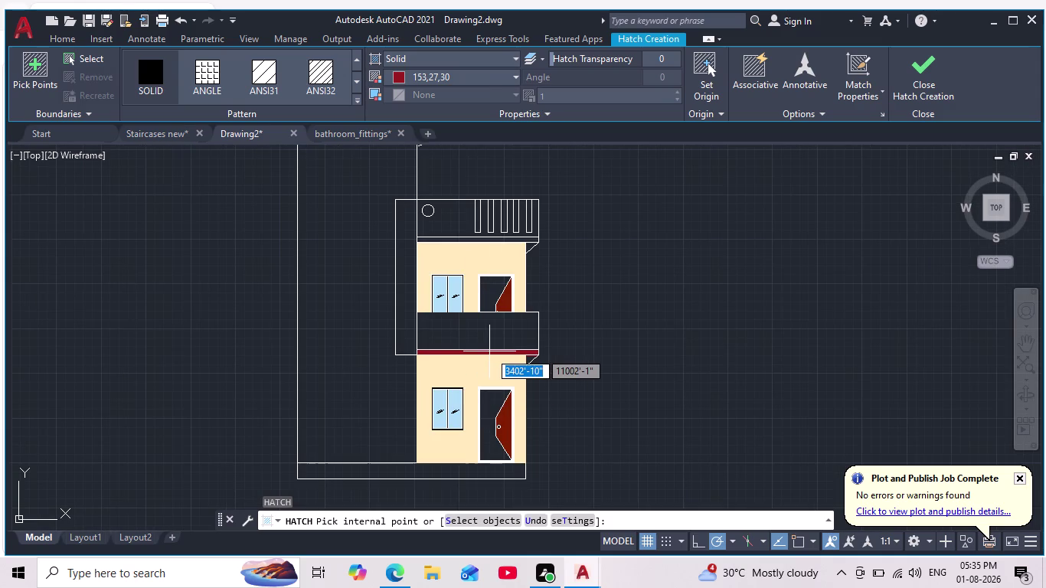
Hatch the strips under the balcony slab and the parapet, then finish.
click(489, 352)
click(473, 240)
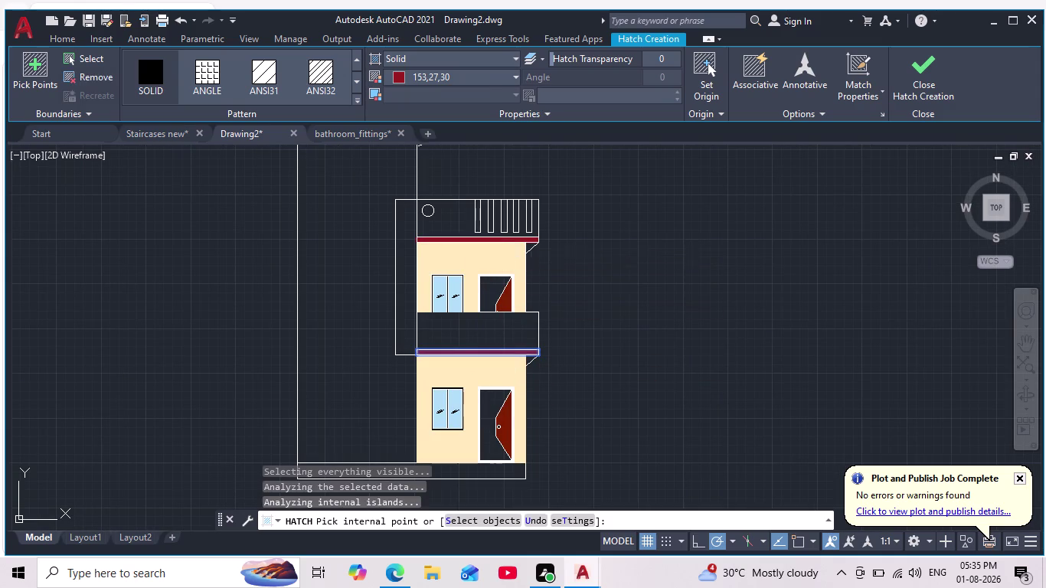
scroll(down, 3)
scroll(up, 3)
key(Return)
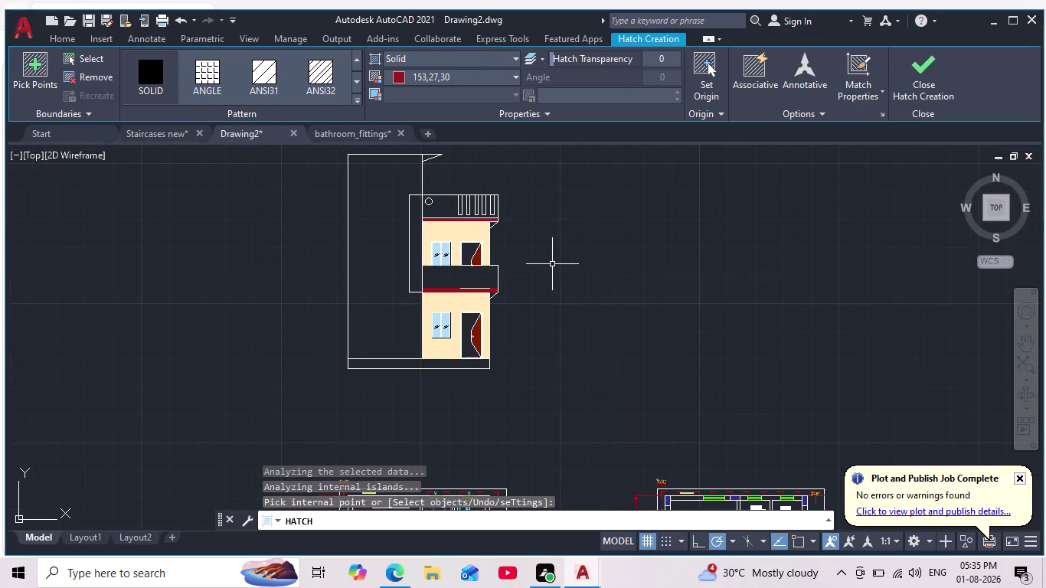
scroll(down, 3)
scroll(up, 3)
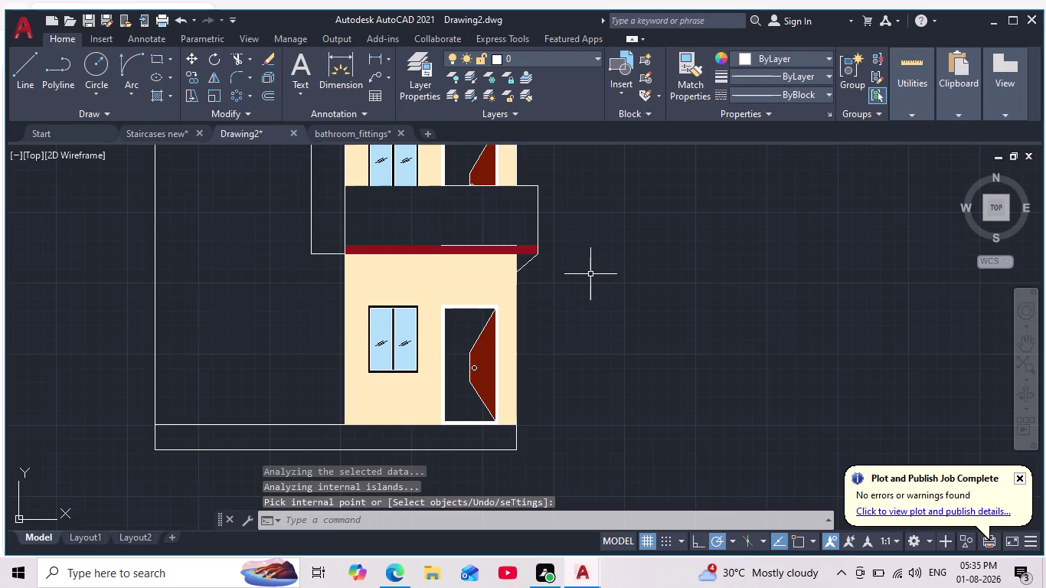
Undo the dark red hatch and recent zooms with five Ctrl+Z presses.
scroll(down, 3)
key(ctrl+z)
key(ctrl+z)
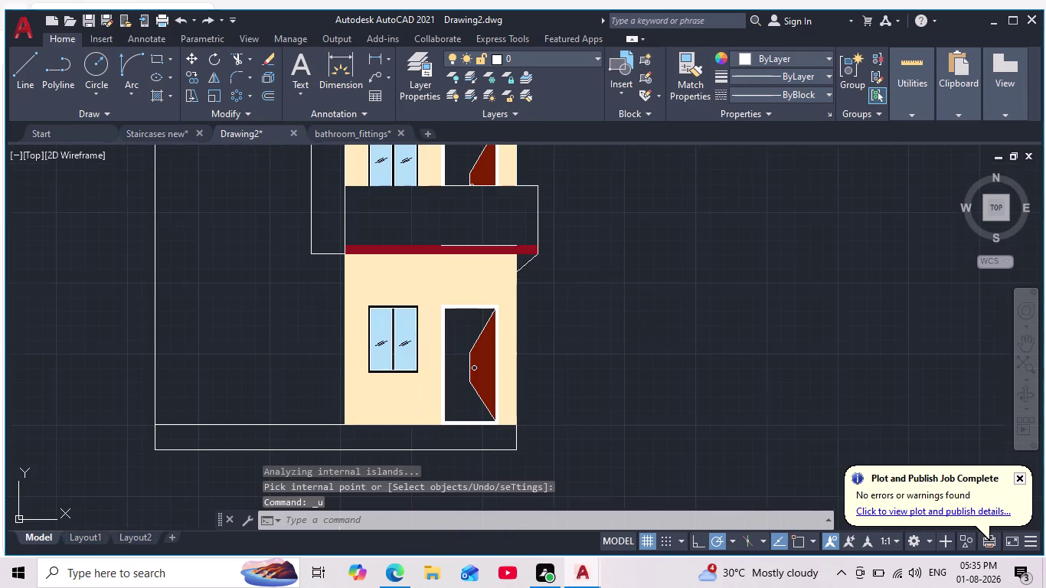
key(ctrl+z)
key(ctrl+z)
key(ctrl+z)
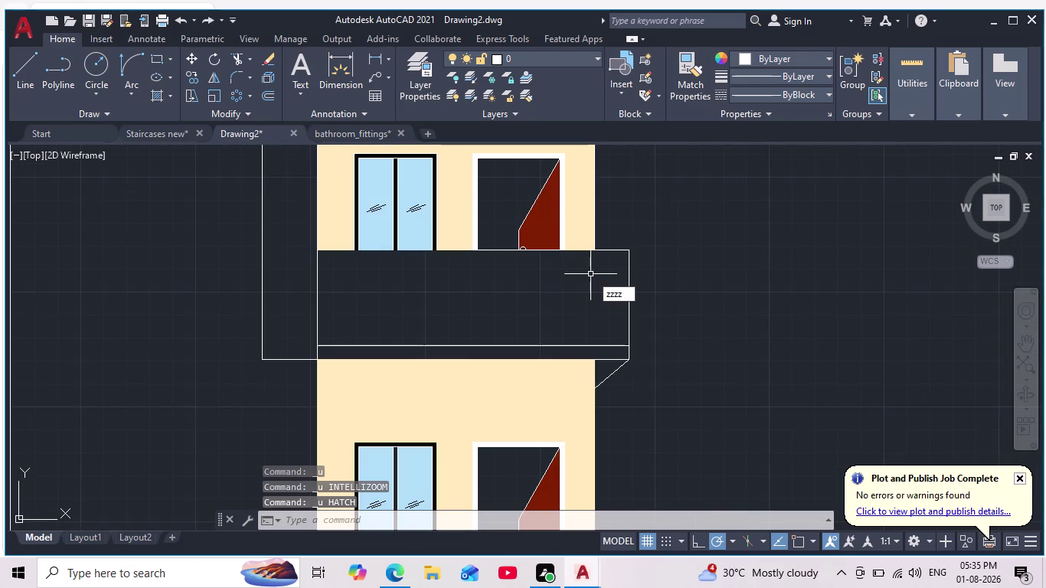
Cancel leftover commands and bring the whole elevation into view.
key(Escape)
key(Escape)
key(Escape)
scroll(down, 3)
middle_drag(634, 282, 621, 313)
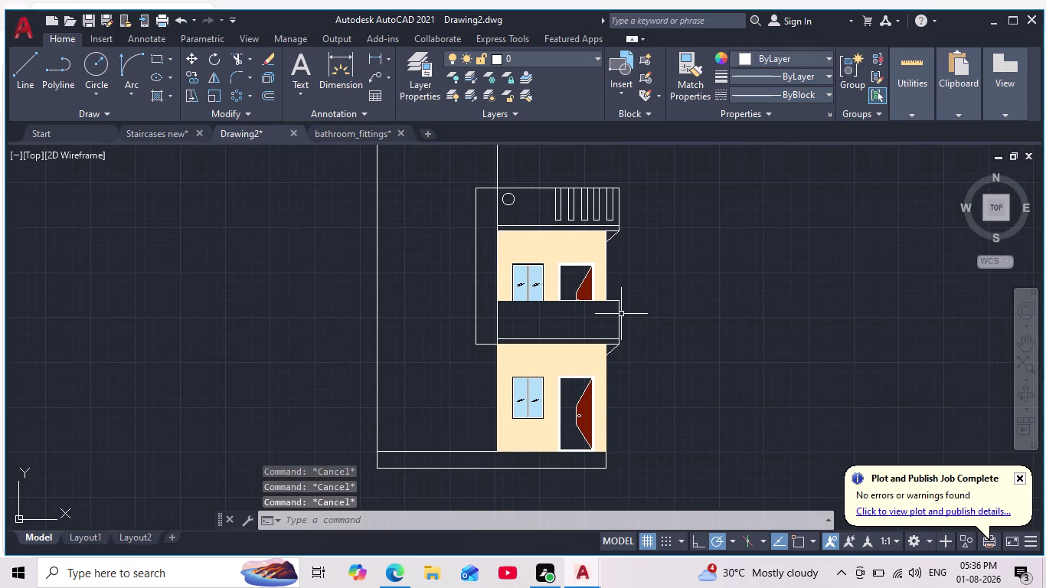
Clear any active command and restart the hatch fill with H.
key(Escape)
key(Escape)
key(Escape)
key(Escape)
key(h)
key(Return)
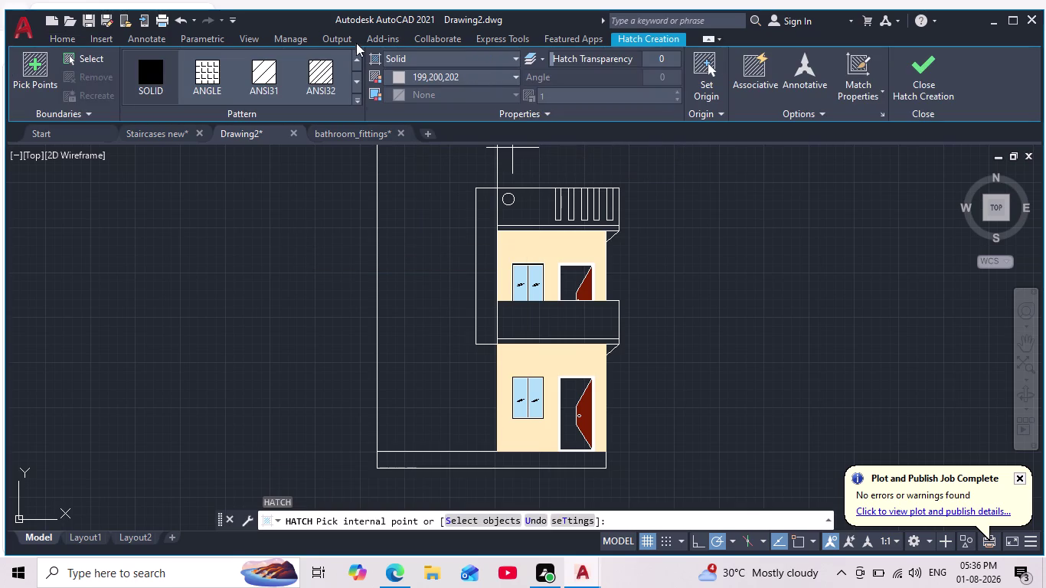
Set the hatch colour to the recent dark red 153,27,30.
click(417, 54)
click(418, 53)
click(399, 73)
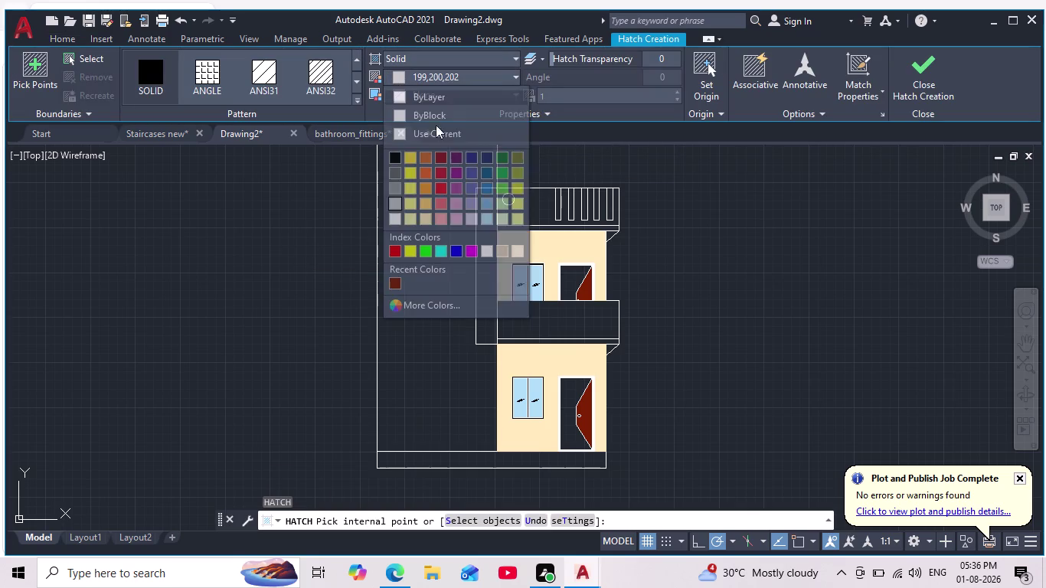
click(443, 157)
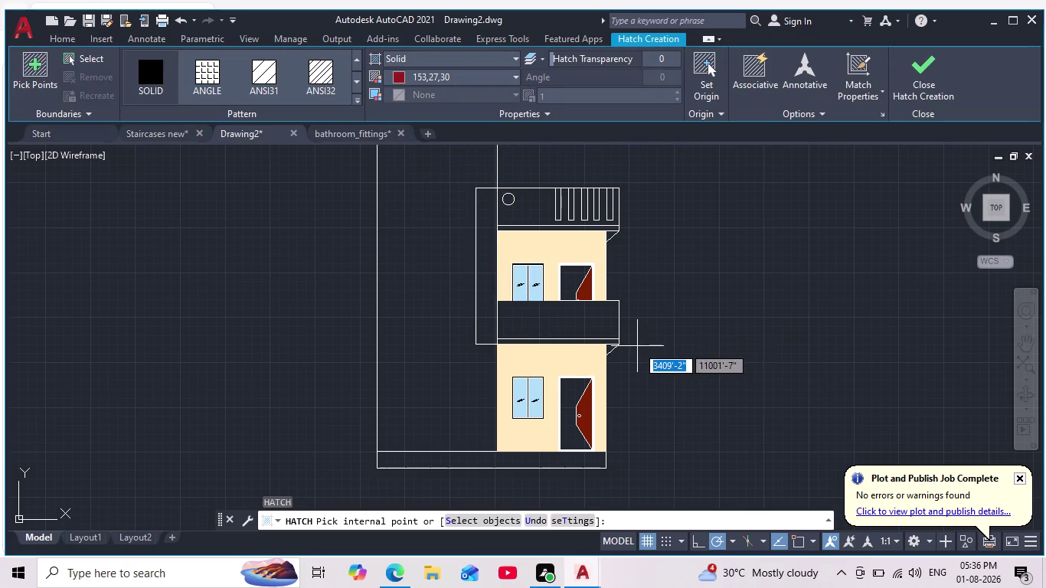
scroll(up, 3)
Hatch the strip under the balcony slab, then the one under the parapet, and finish.
click(565, 341)
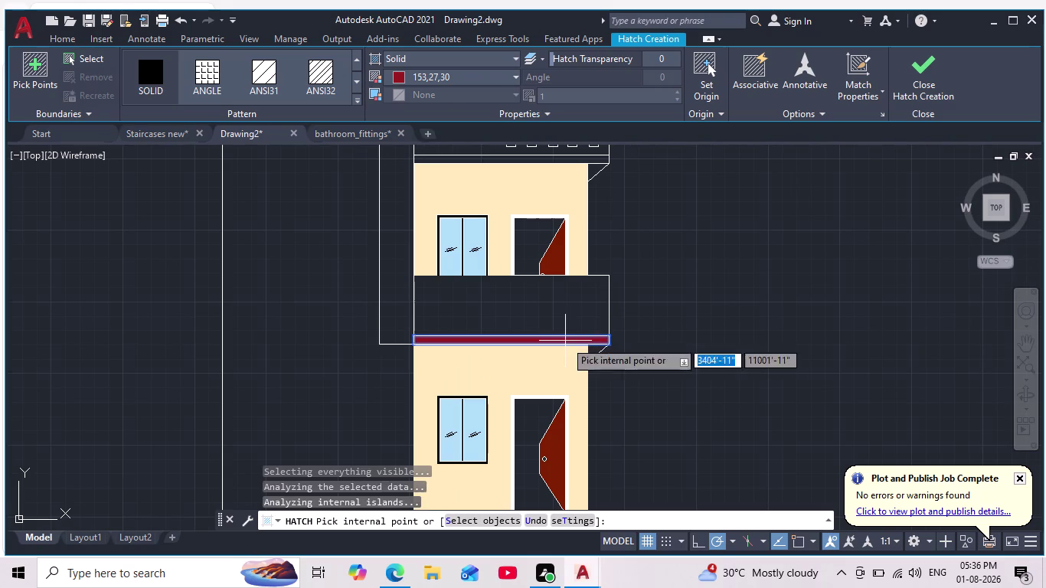
middle_drag(740, 286, 735, 311)
scroll(down, 3)
scroll(up, 3)
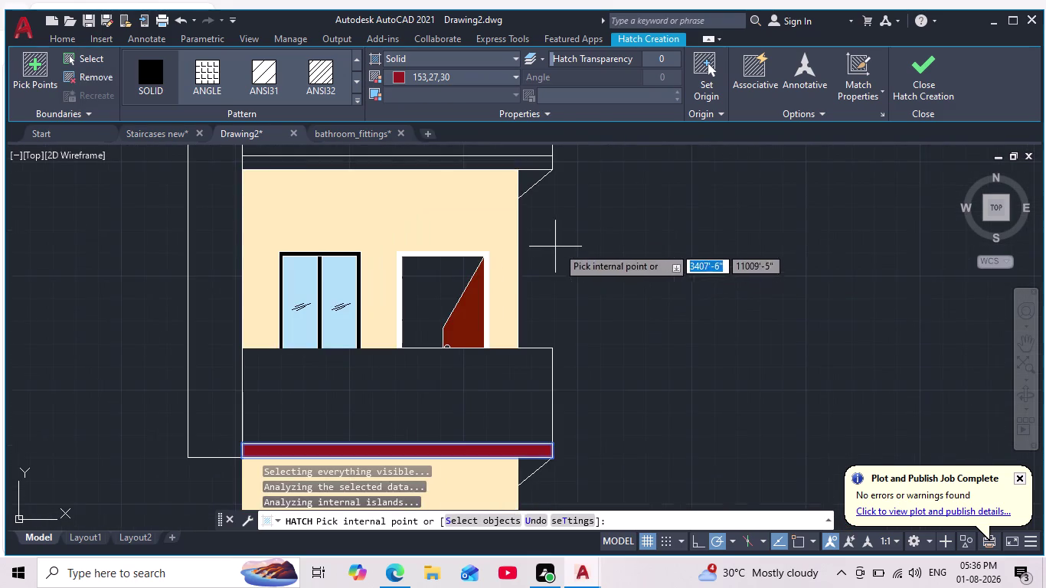
middle_drag(561, 251, 645, 330)
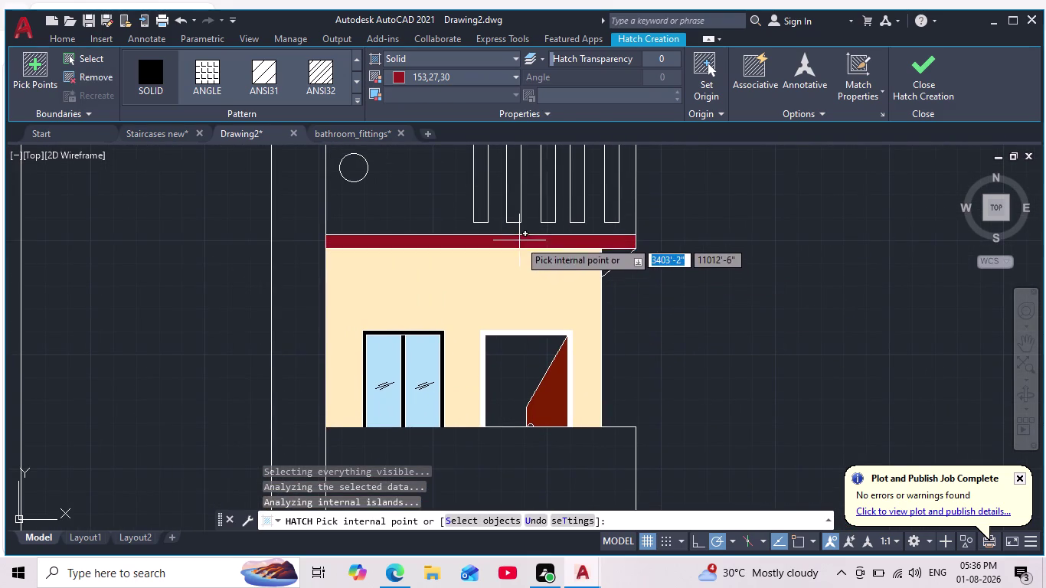
click(519, 241)
key(Return)
scroll(down, 3)
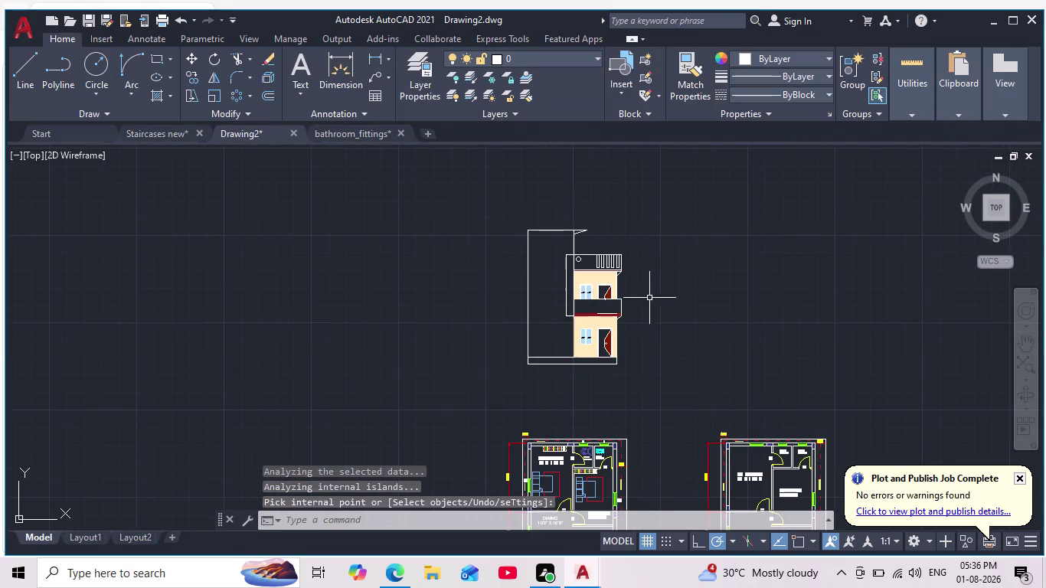
scroll(up, 3)
middle_drag(663, 312, 677, 352)
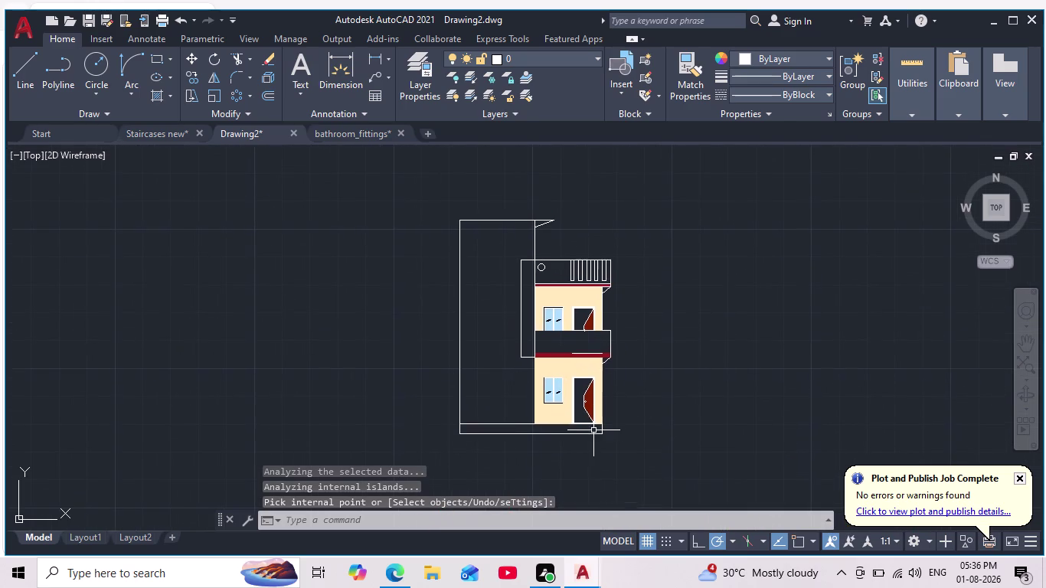
scroll(up, 3)
scroll(down, 3)
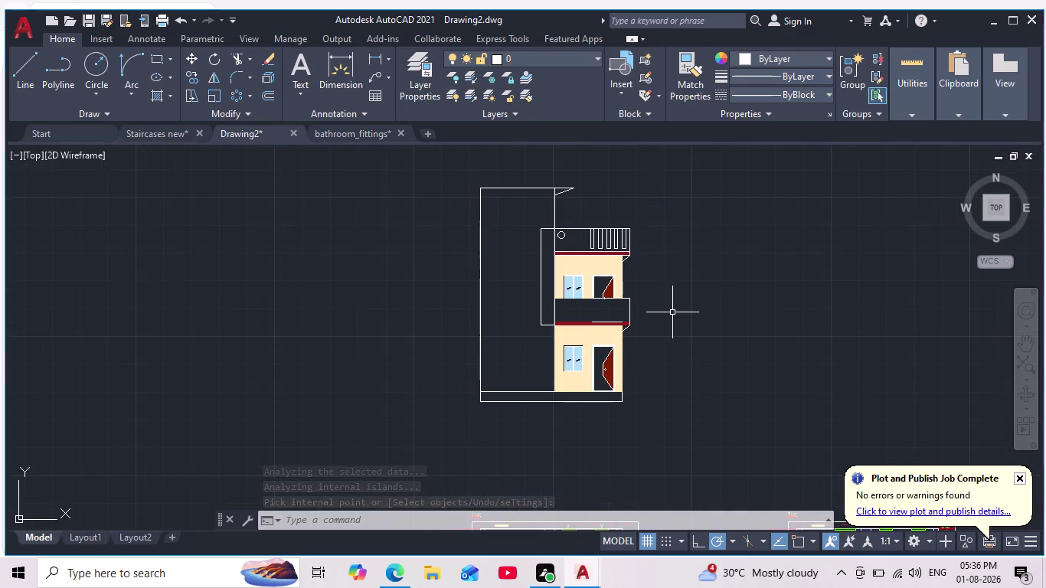
scroll(down, 3)
scroll(down, 3)
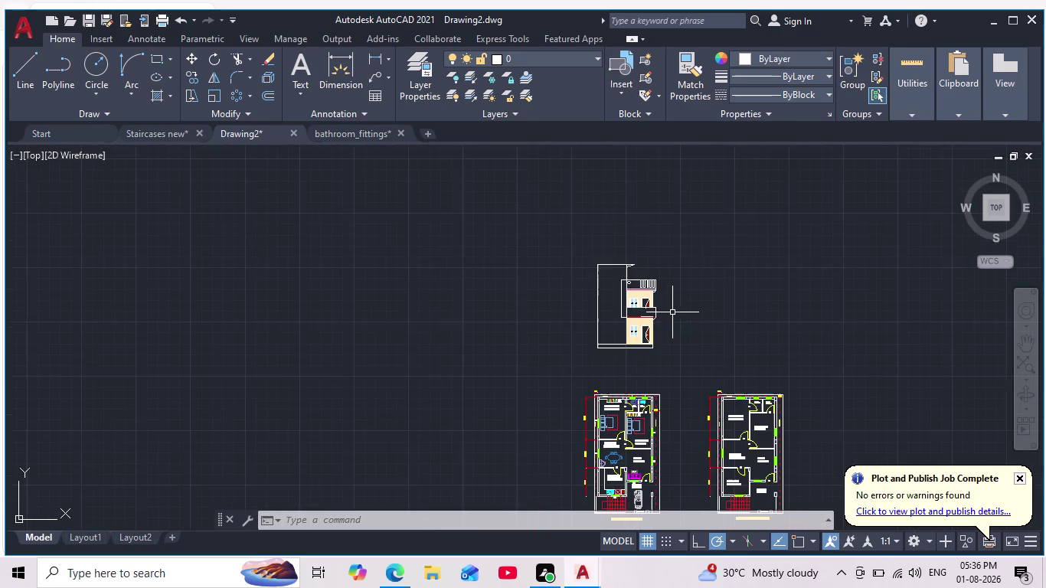
scroll(up, 3)
scroll(up, 3)
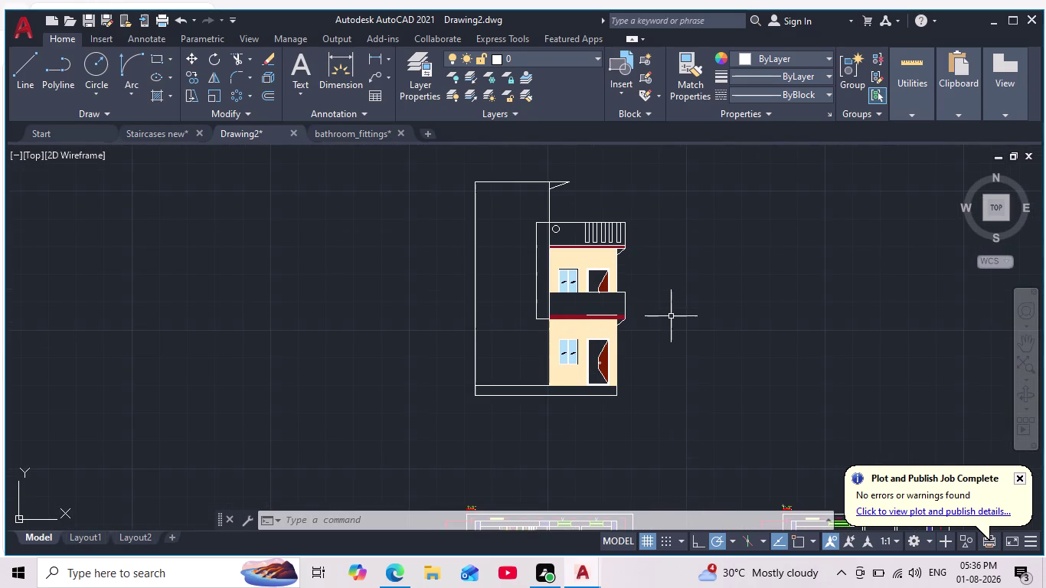